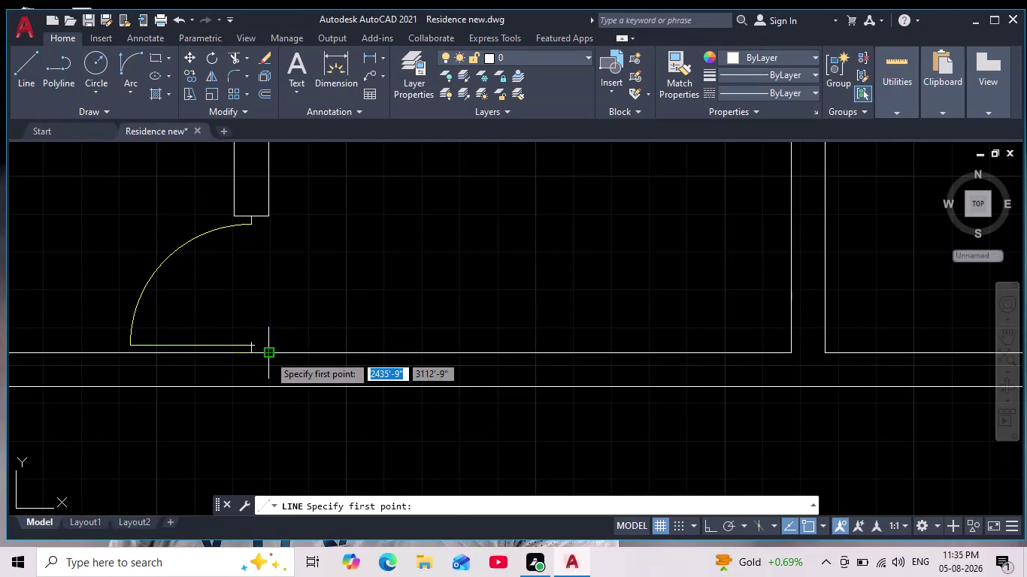
Draw a short line from the door jamb endpoint to the outer wall line.
click(269, 355)
click(270, 390)
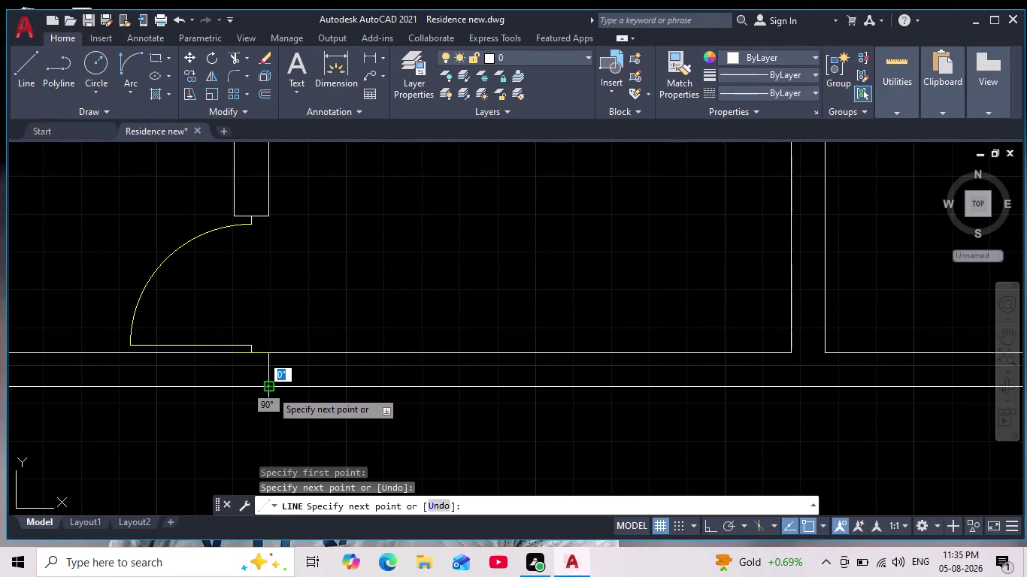
key(Escape)
scroll(down, 3)
scroll(up, 3)
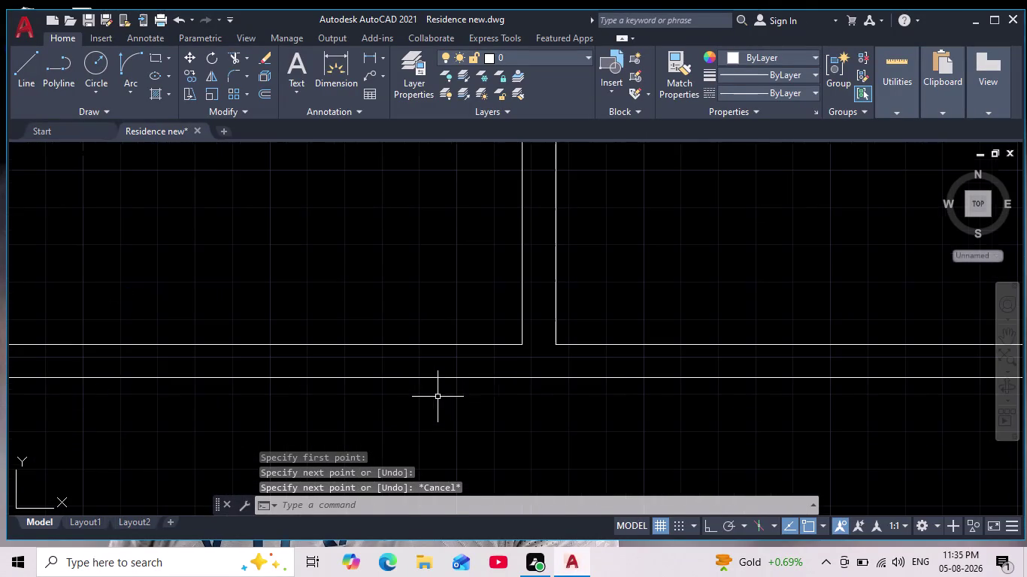
Start a 2' line, cancel it, and pan down to the lower rooms.
click(41, 66)
click(29, 70)
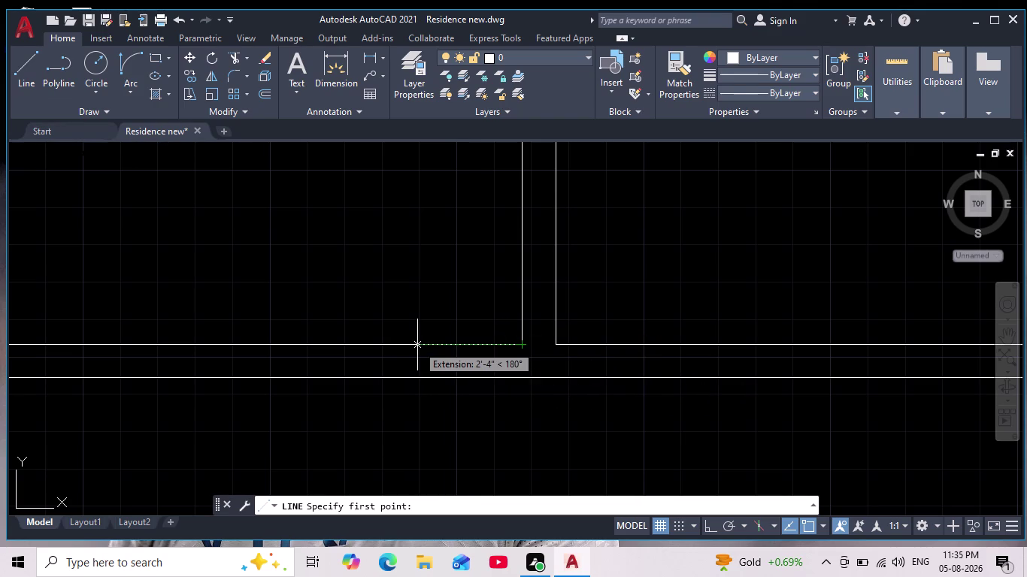
text(2')
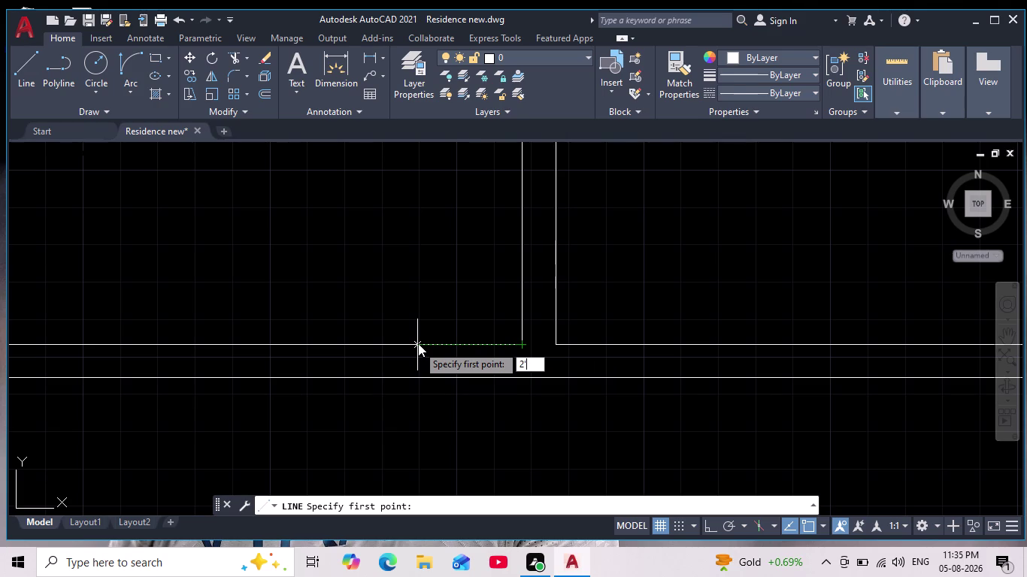
key(Escape)
scroll(down, 3)
middle_drag(478, 427, 436, 371)
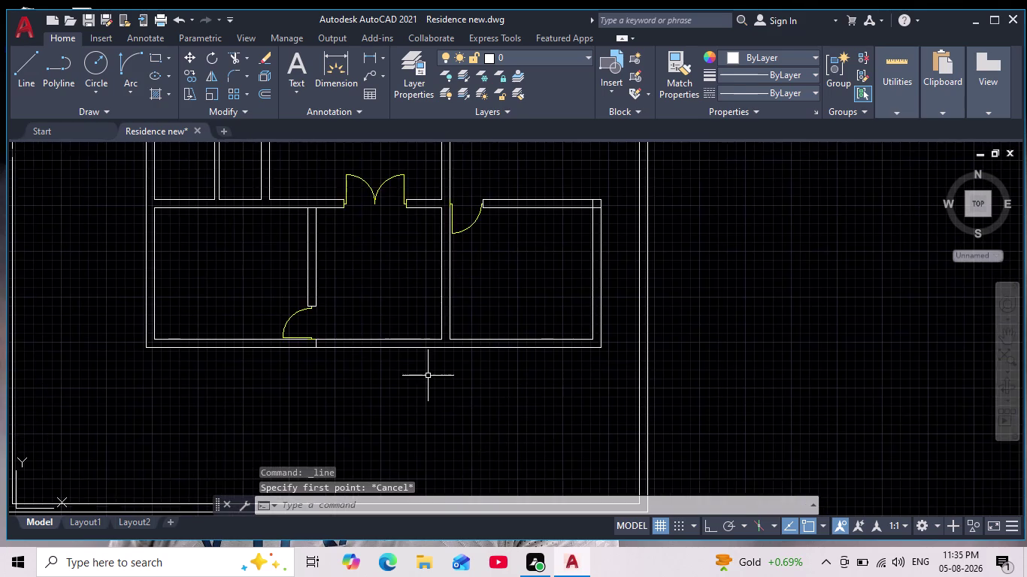
scroll(up, 3)
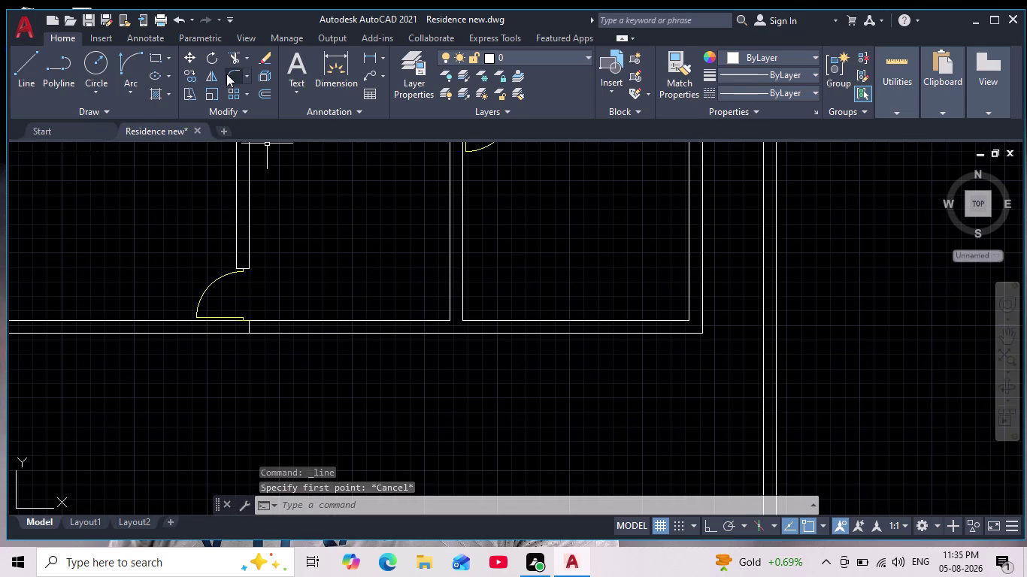
Begin a fillet on the bottom outer wall line, then cancel it.
click(226, 73)
click(472, 333)
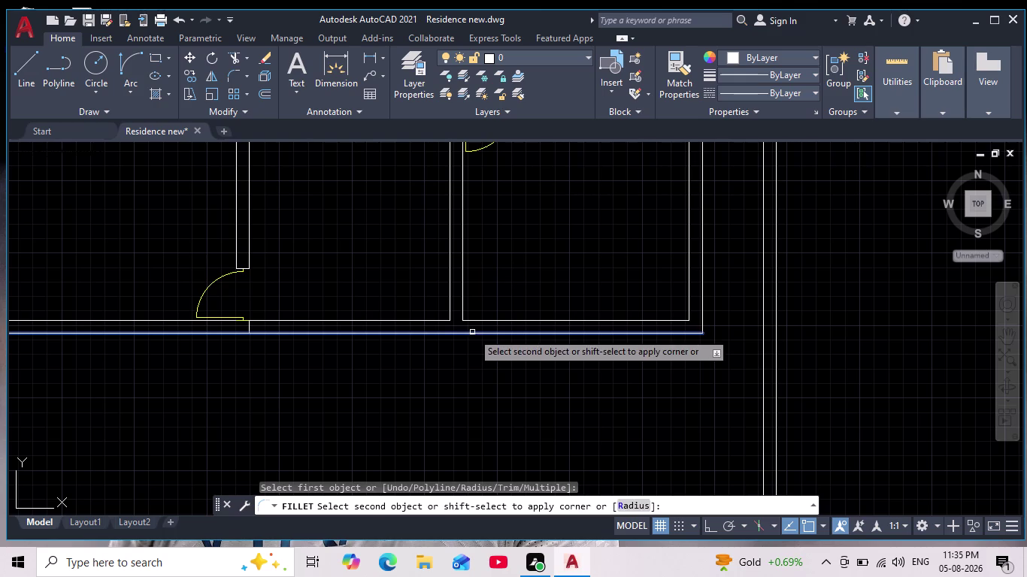
scroll(down, 3)
scroll(up, 3)
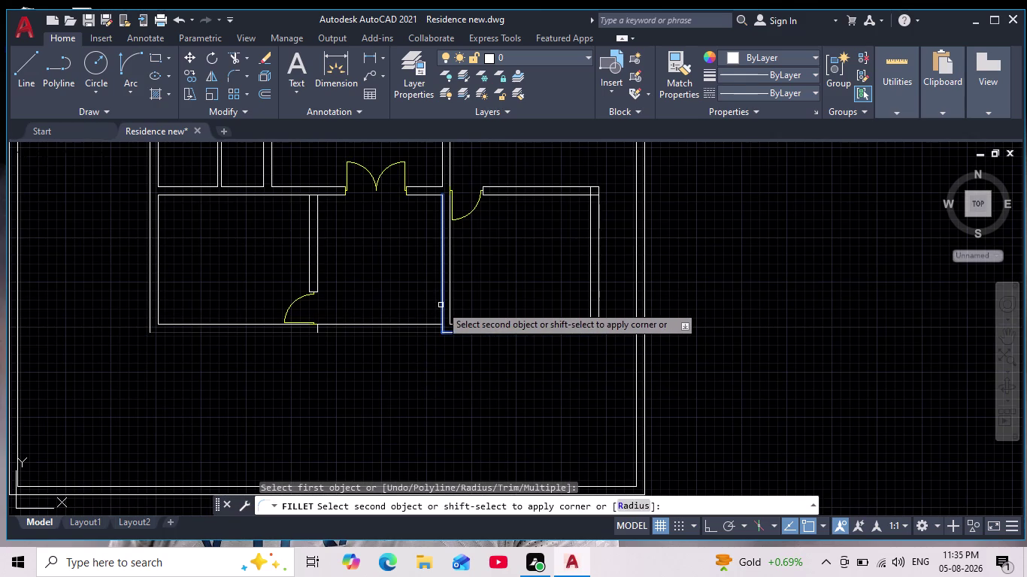
key(Escape)
key(Escape)
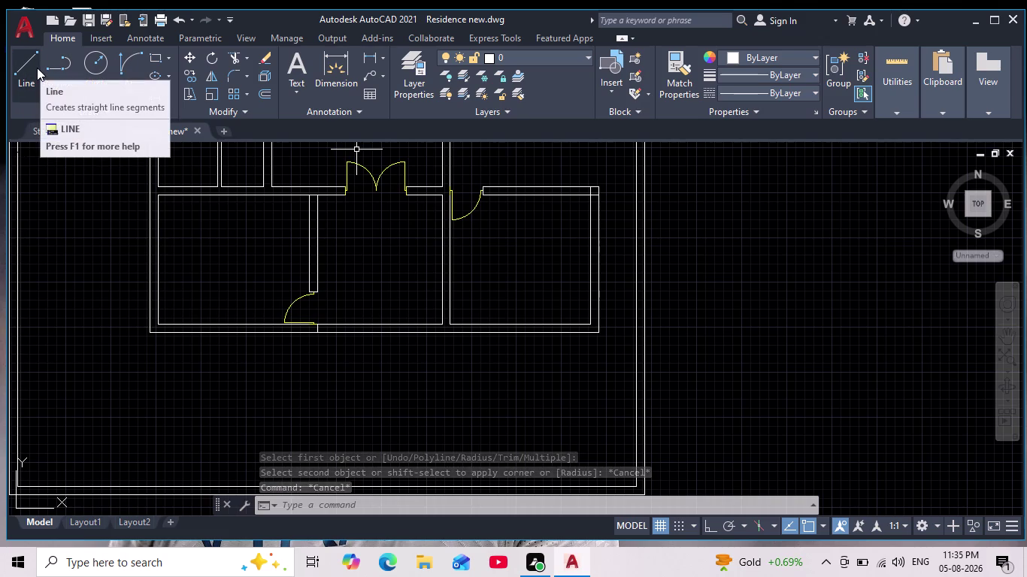
Extend the inner wall line to the outer wall with EX.
text(ex)
key(Return)
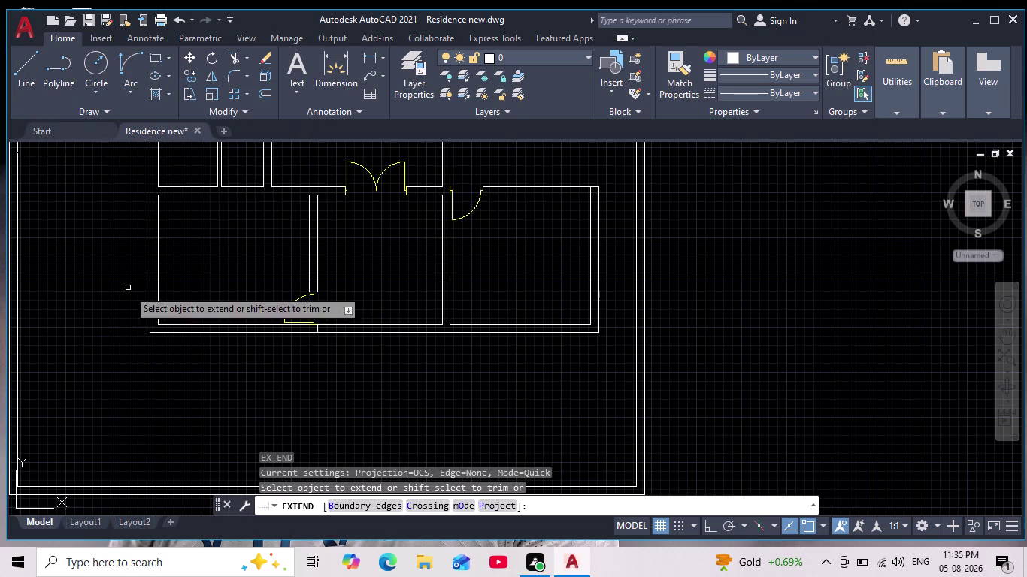
click(440, 304)
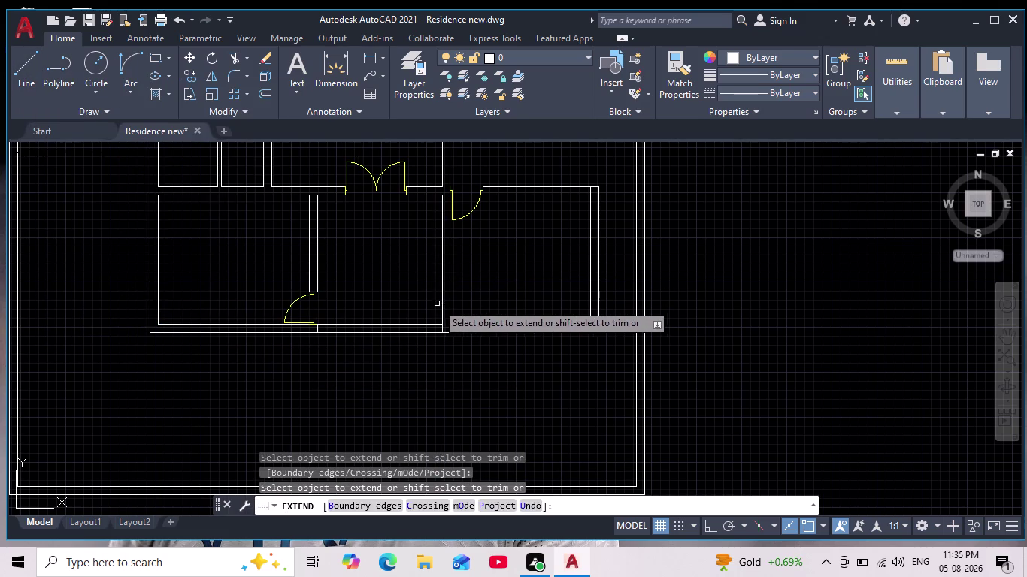
key(Escape)
scroll(up, 3)
key(Escape)
key(Escape)
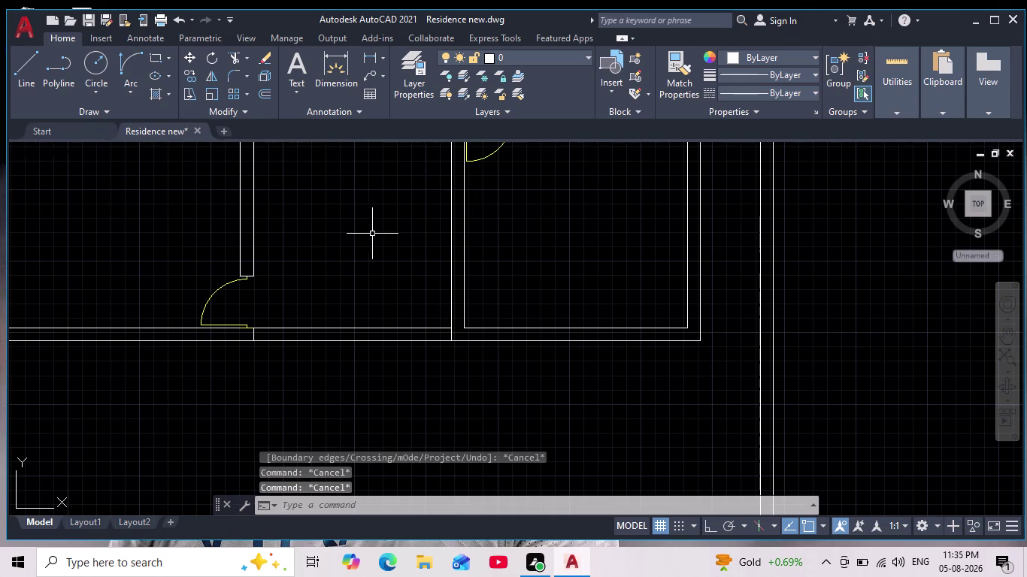
Trim away the bottom wall segment between the two lower rooms using a fence.
click(239, 58)
drag(360, 297, 384, 391)
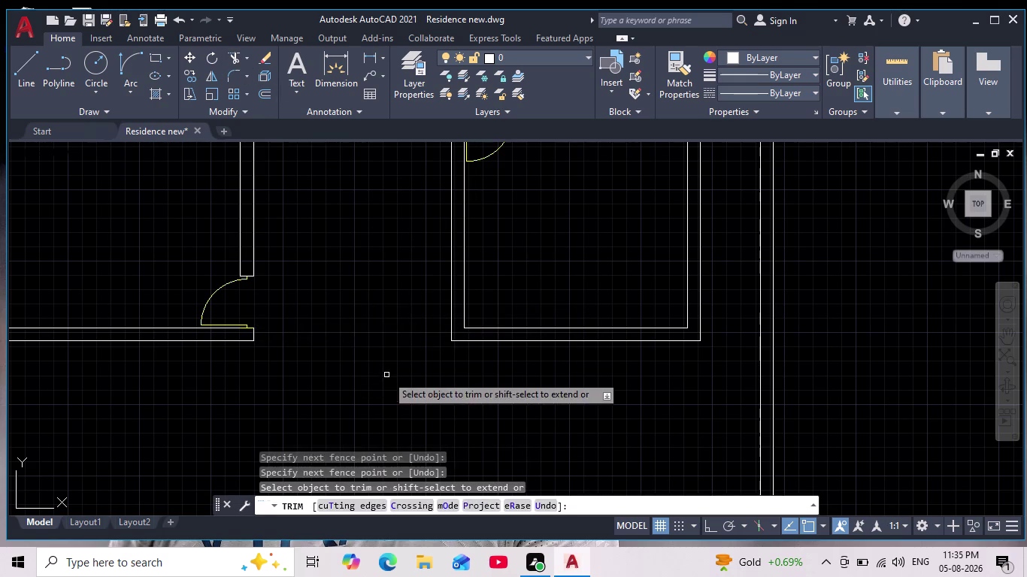
scroll(down, 3)
middle_drag(390, 371, 364, 271)
scroll(down, 3)
scroll(up, 3)
key(Escape)
middle_drag(359, 292, 377, 354)
key(Escape)
key(Escape)
key(Escape)
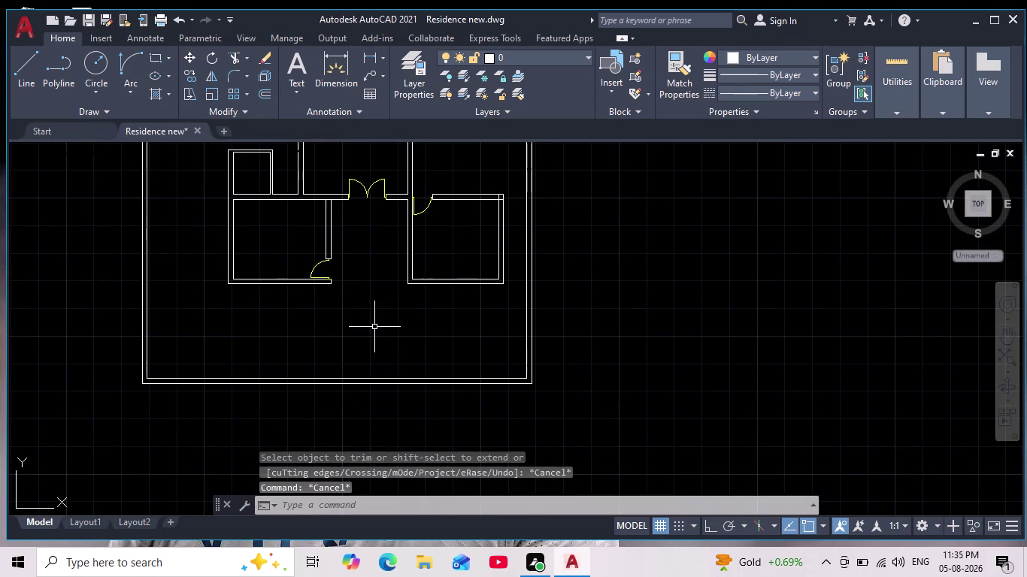
Pan and zoom to centre the plan on the central hall's double door.
middle_drag(375, 335, 374, 377)
scroll(down, 3)
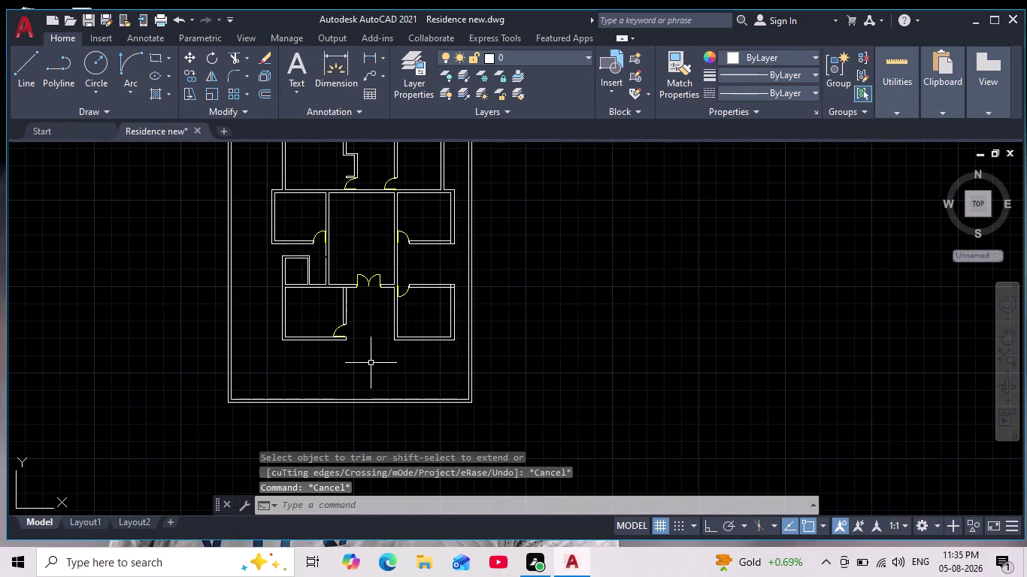
scroll(up, 3)
middle_drag(363, 364, 363, 380)
scroll(down, 3)
middle_drag(379, 375, 393, 416)
scroll(up, 3)
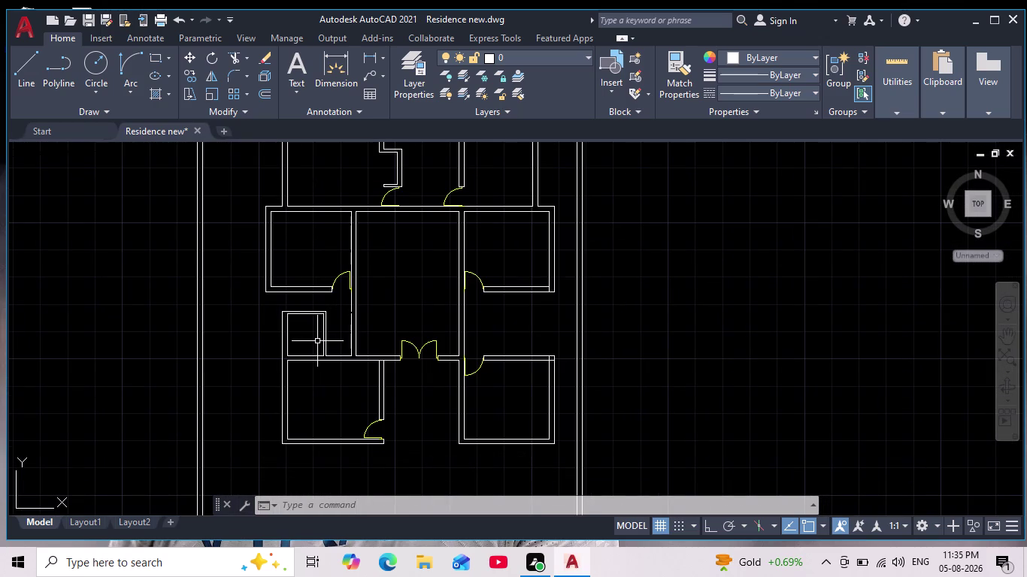
scroll(up, 3)
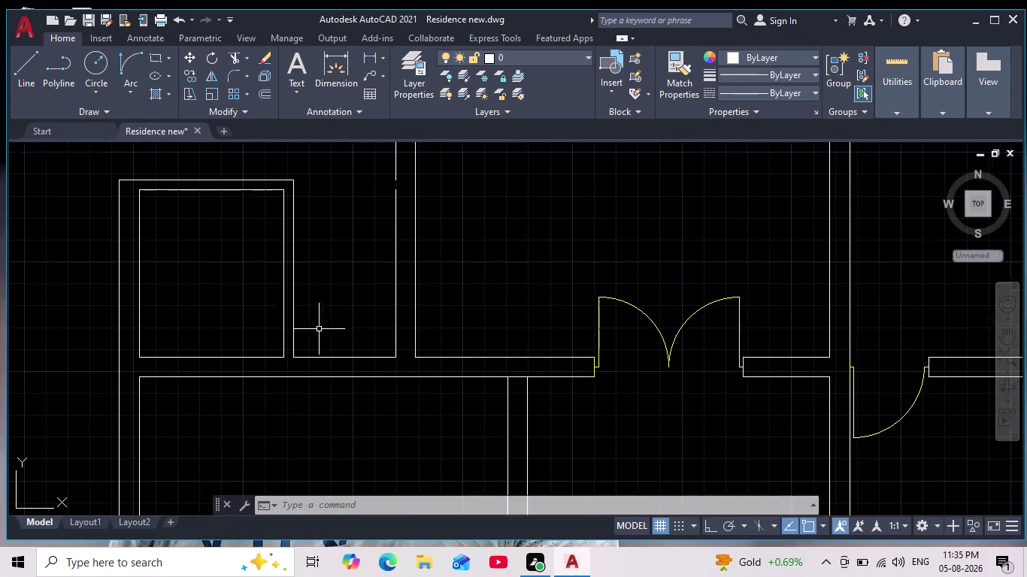
middle_drag(277, 283, 298, 376)
Make the doors layer current and draw a line from the wall corner to the outer wall.
click(554, 56)
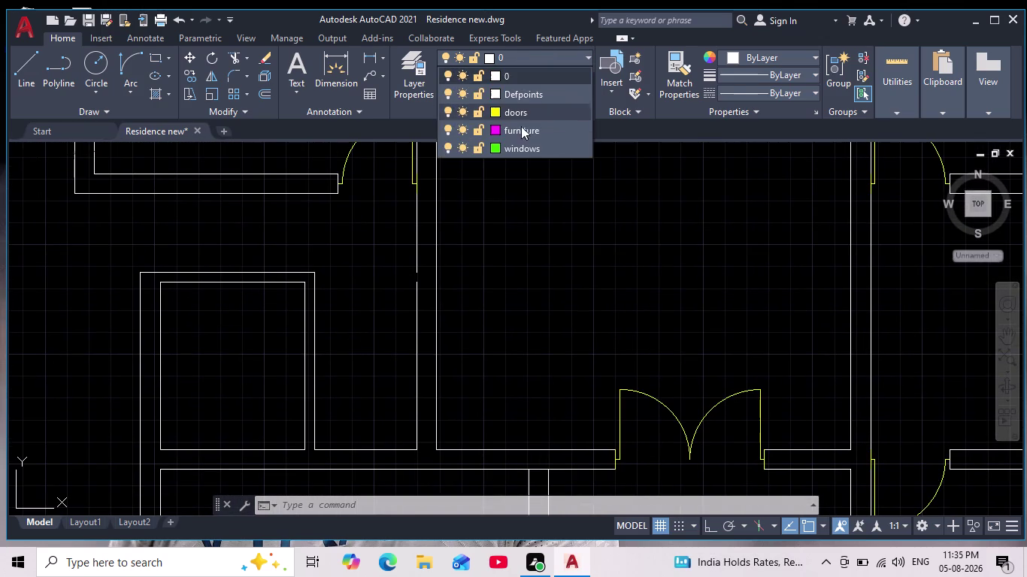
click(515, 110)
scroll(up, 3)
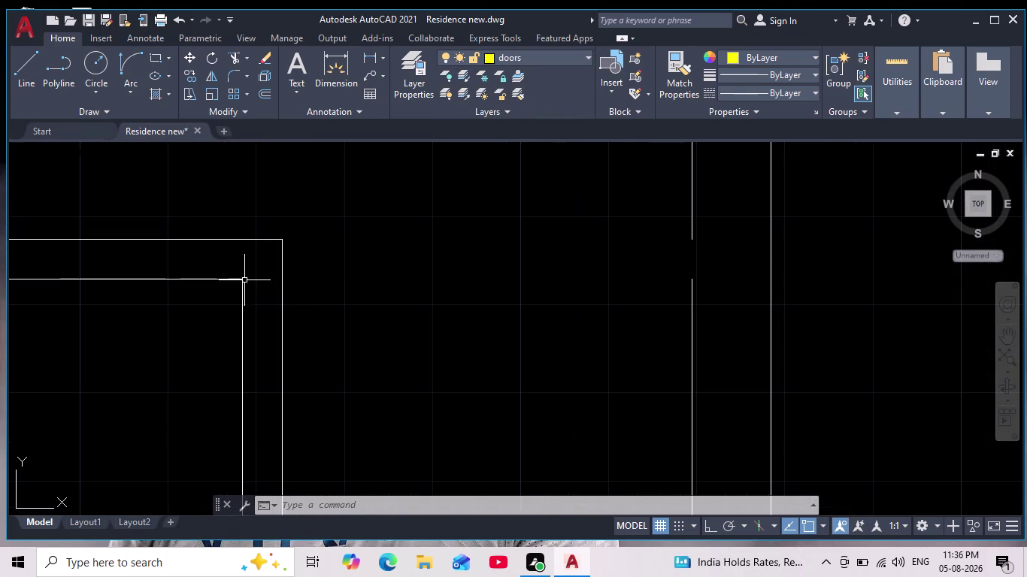
click(29, 71)
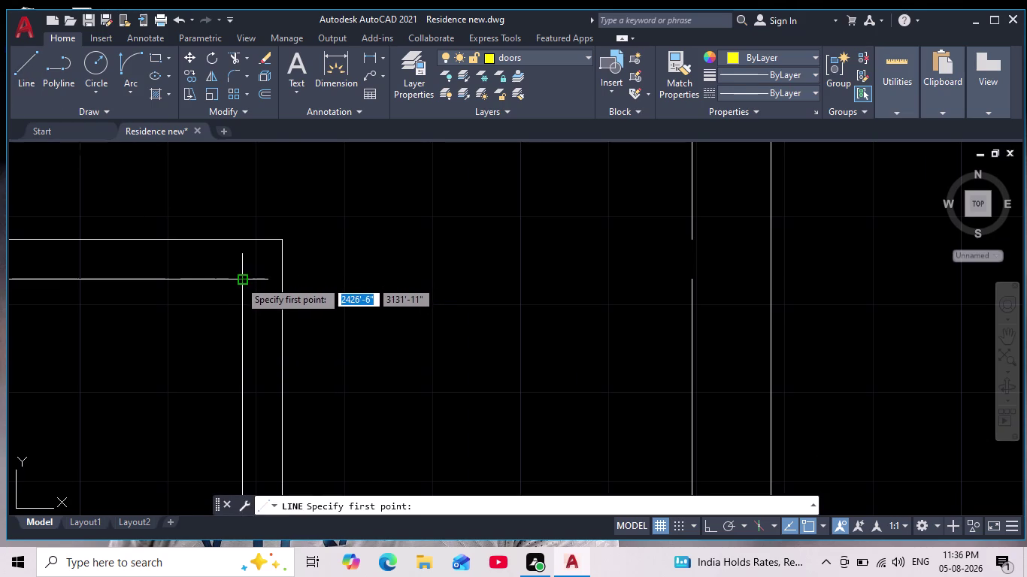
click(239, 282)
click(282, 281)
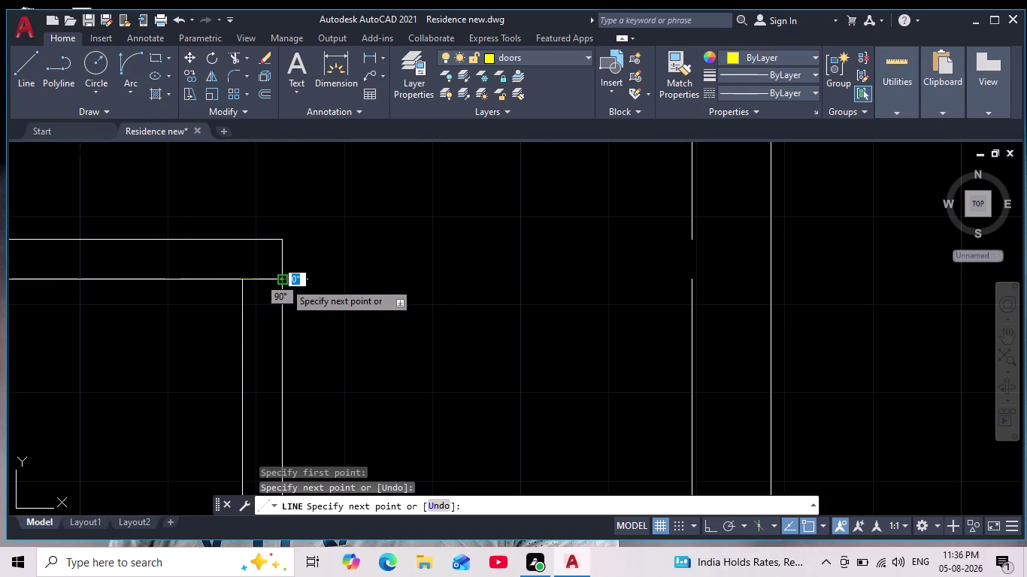
key(Escape)
With ortho on, start the door leaf line at the opening with a 2-unit segment.
click(20, 75)
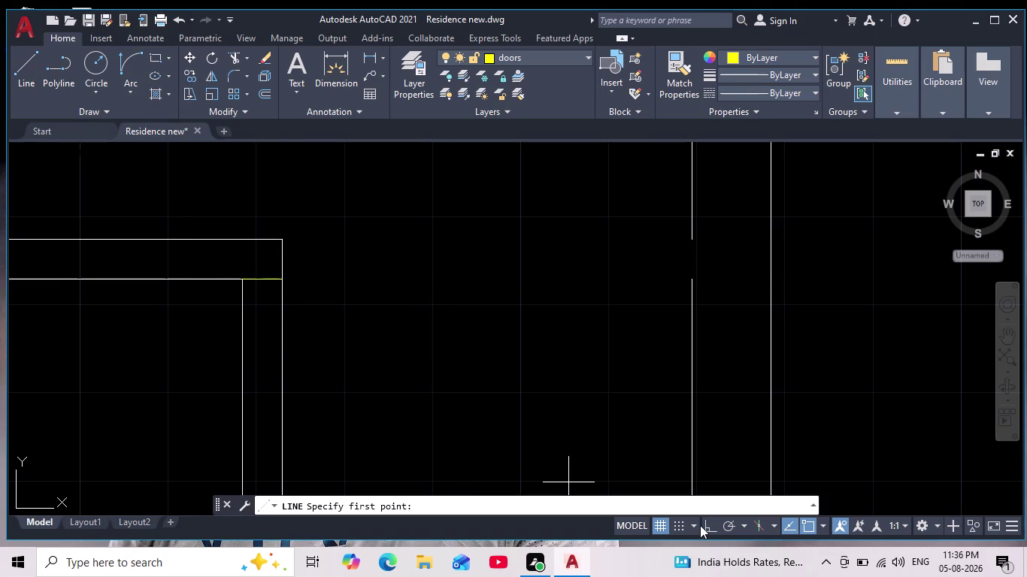
click(705, 525)
scroll(down, 3)
middle_drag(334, 337, 375, 272)
scroll(down, 3)
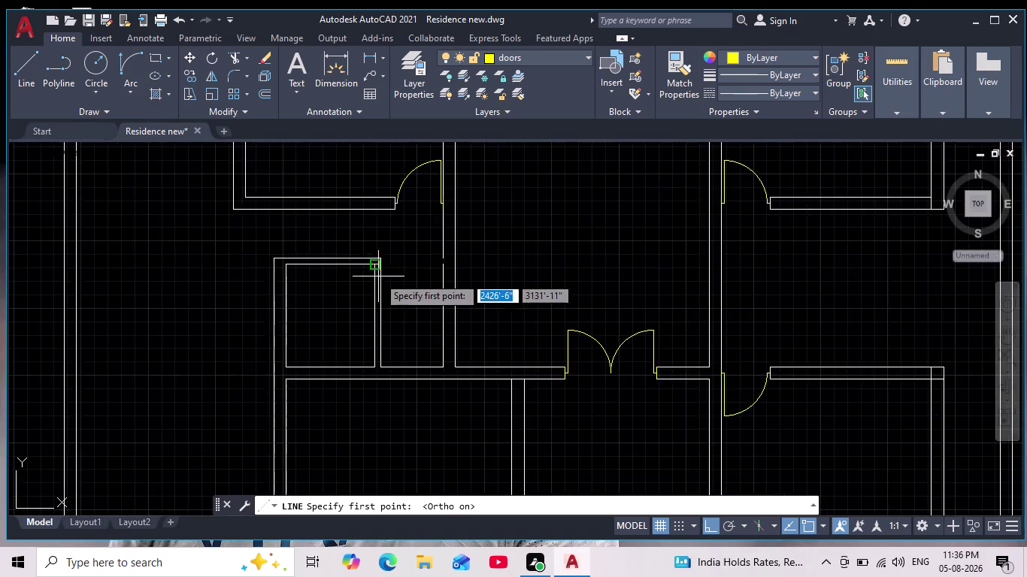
scroll(up, 3)
scroll(up, 3)
drag(369, 179, 369, 187)
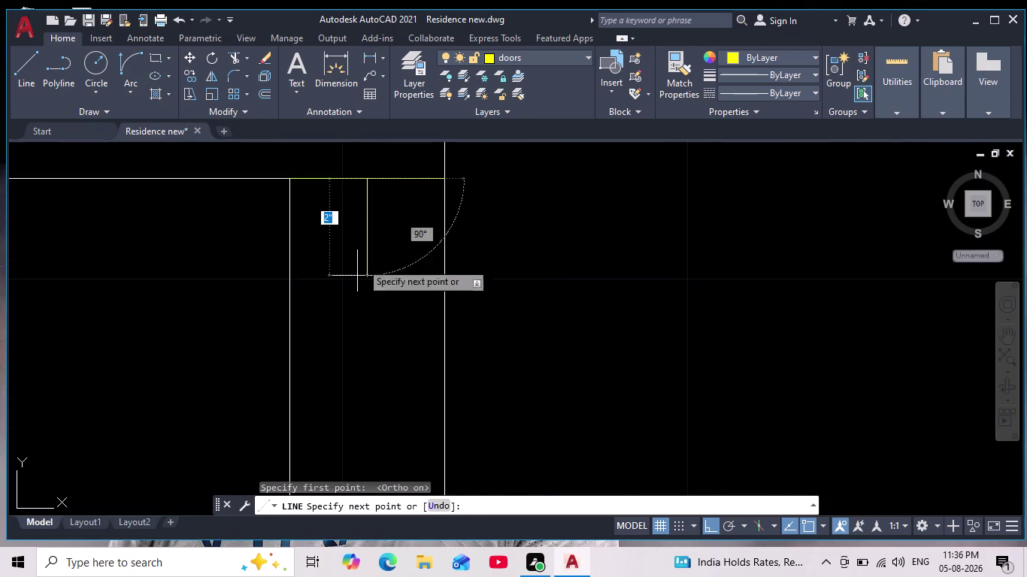
key(2)
key(Return)
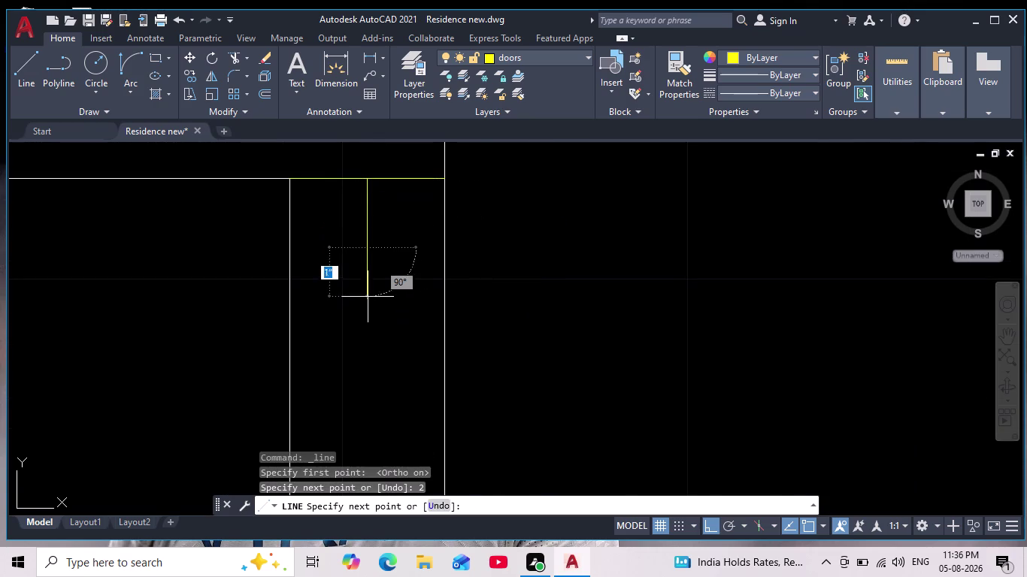
scroll(down, 3)
middle_drag(338, 329, 355, 262)
scroll(down, 3)
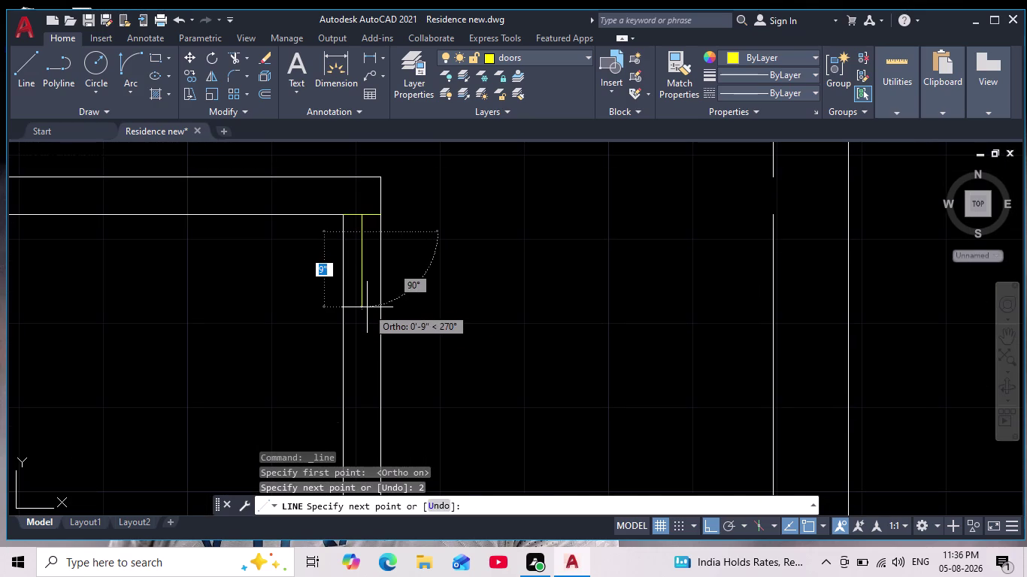
Continue the door line with 1'8" and 2-unit segments, then finish it.
key(1)
text(')
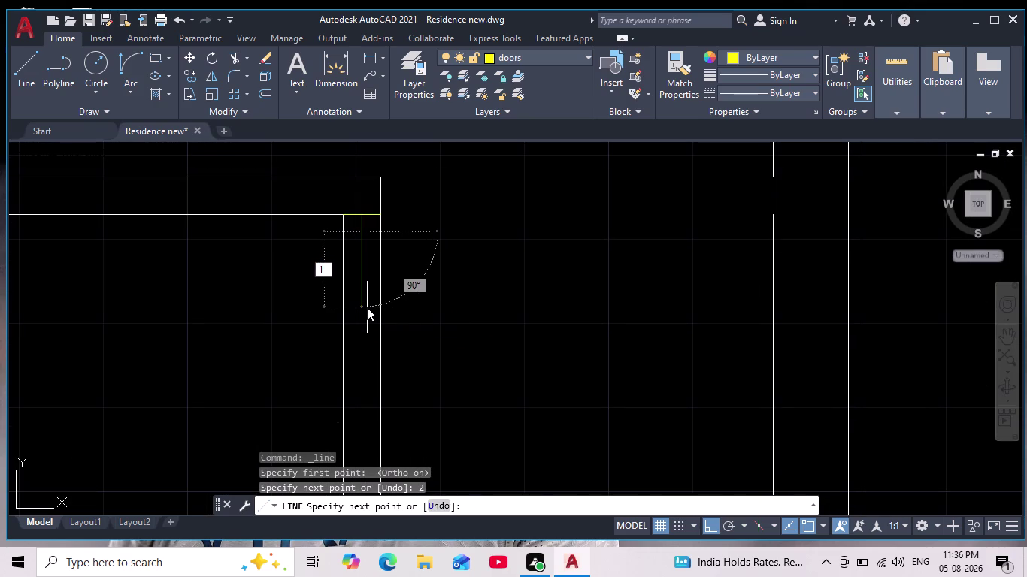
text(8")
key(Return)
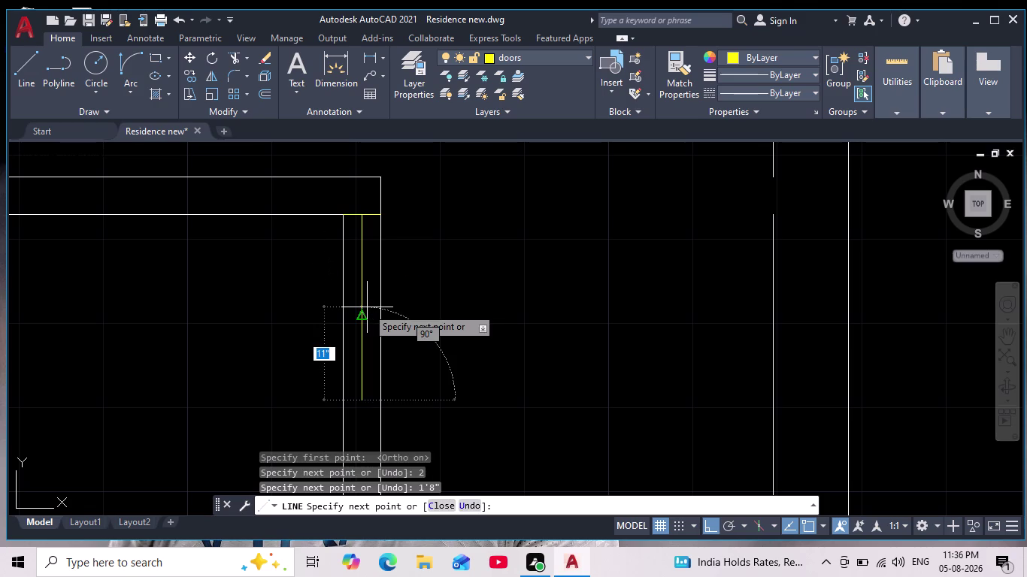
middle_drag(392, 301, 400, 261)
scroll(down, 3)
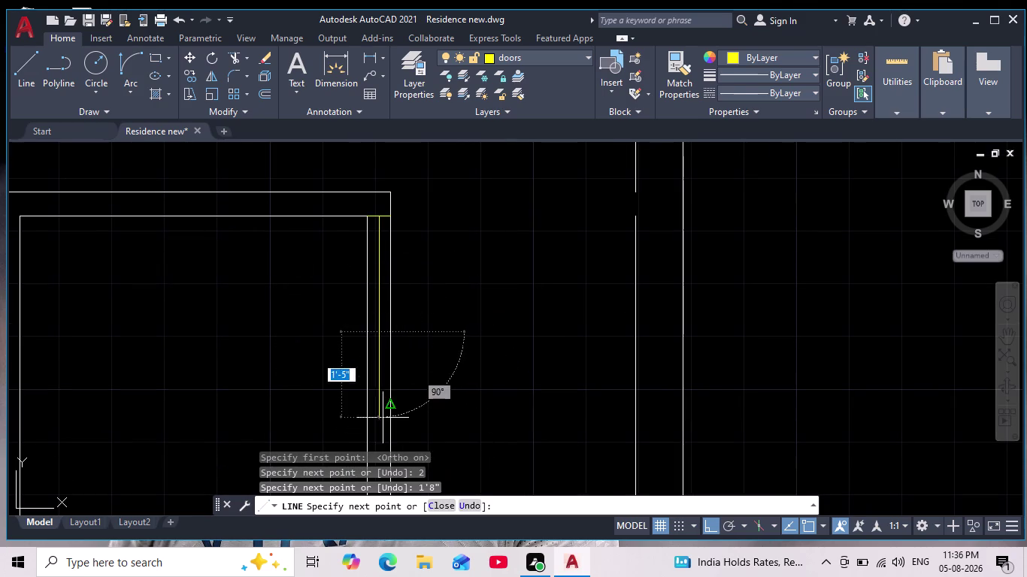
scroll(down, 3)
middle_drag(397, 326, 389, 283)
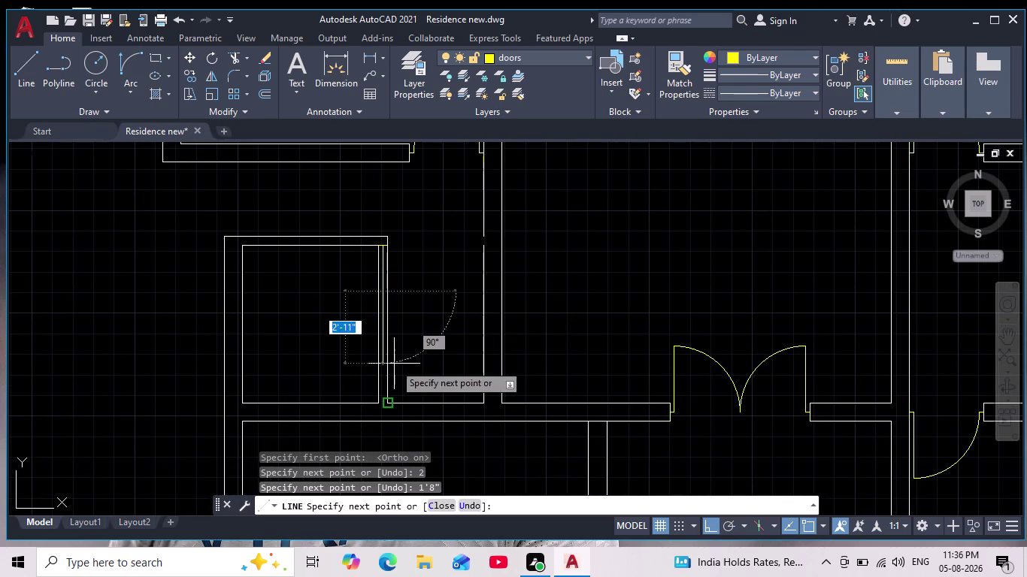
key(2)
key(Return)
key(Escape)
scroll(up, 3)
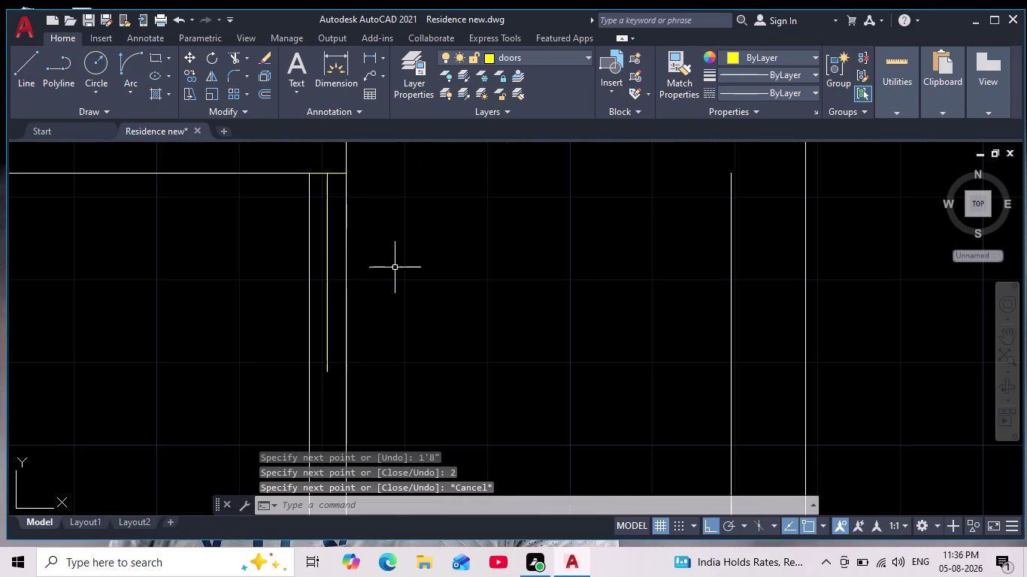
Rotate the yellow door leaf 270° about its top end so it lies horizontal.
click(329, 259)
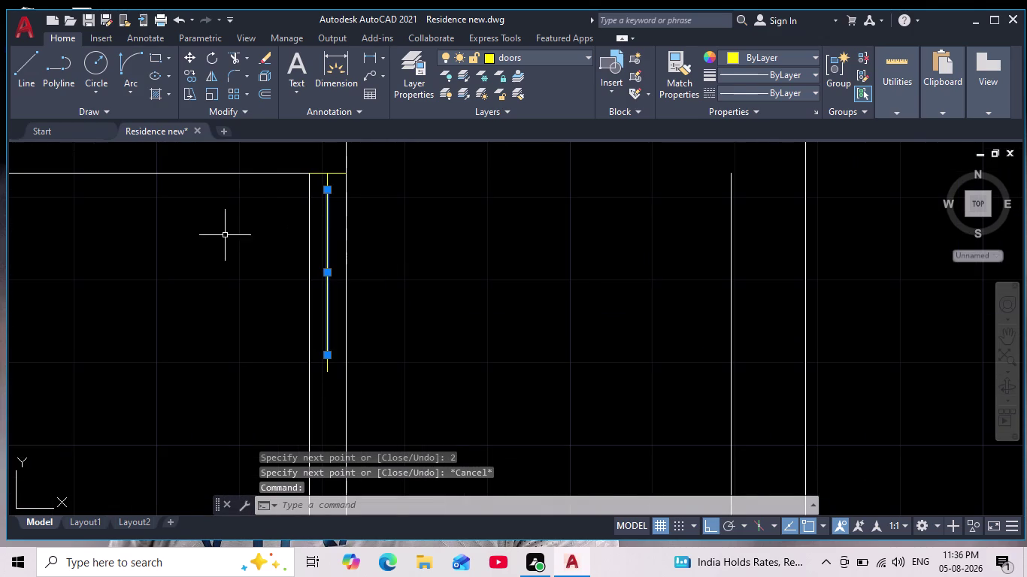
click(211, 59)
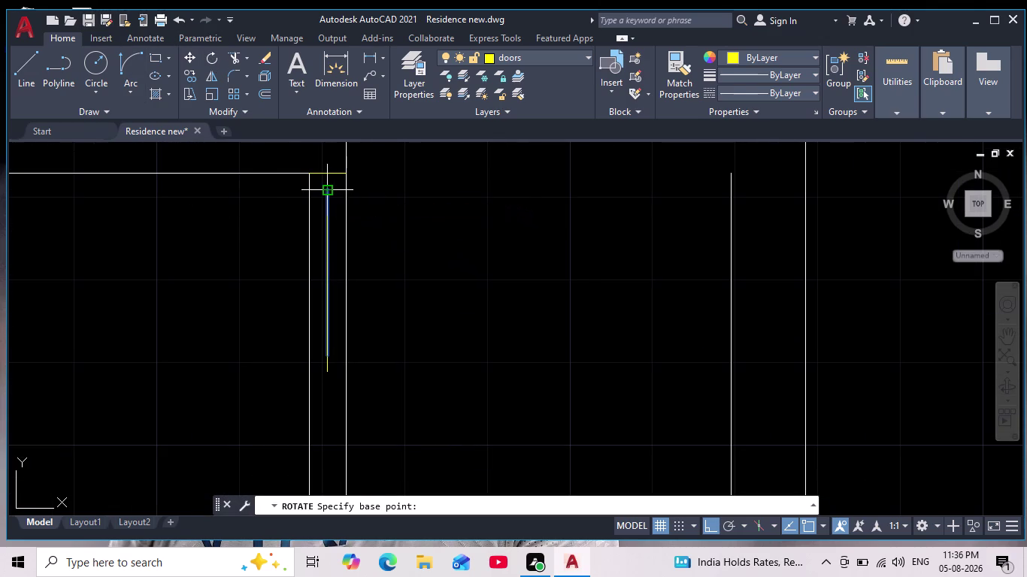
click(326, 193)
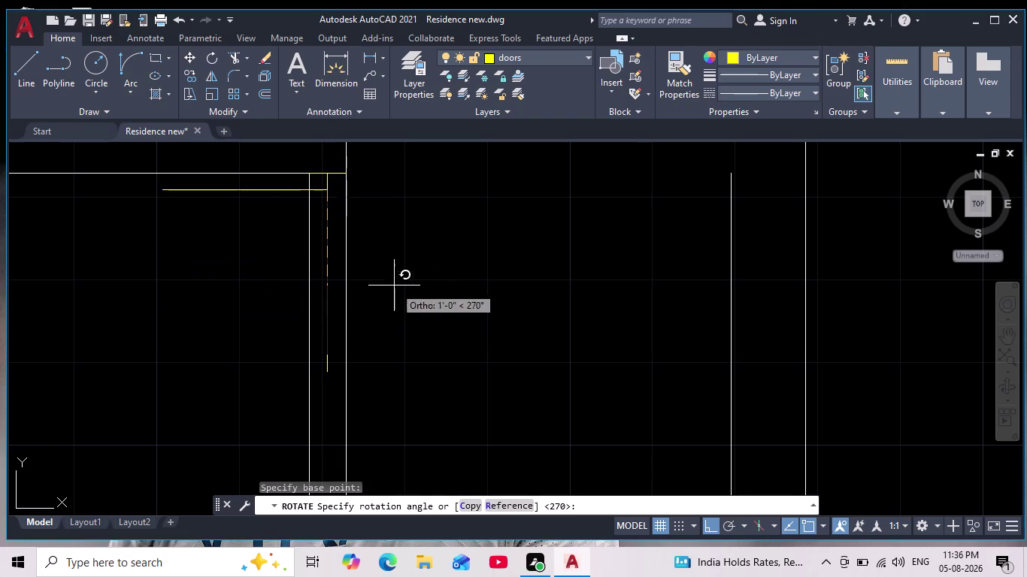
click(373, 333)
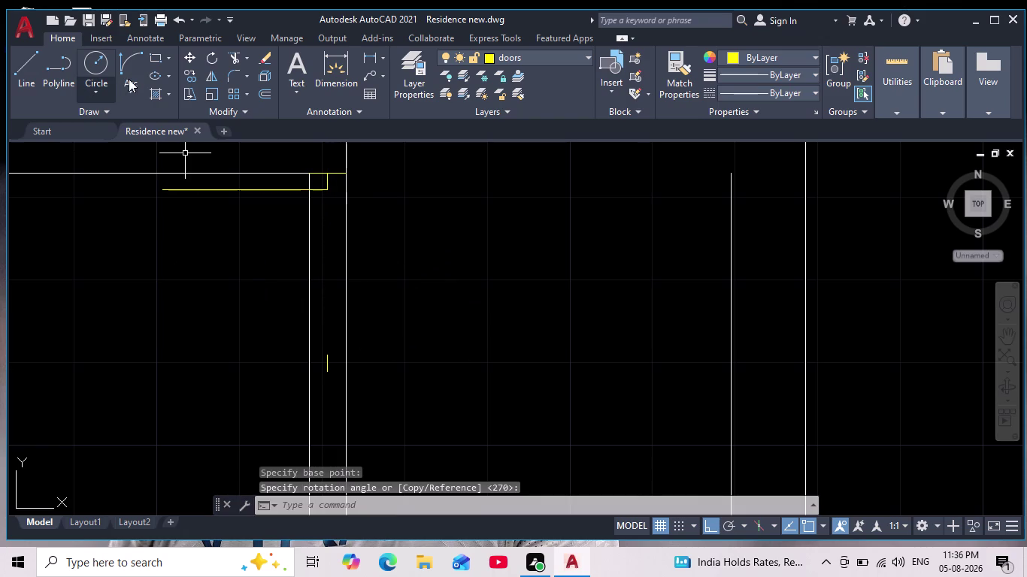
Draw the Start-End-Direction door swing arc from the leaf's free end to the lower jamb.
click(136, 70)
click(168, 192)
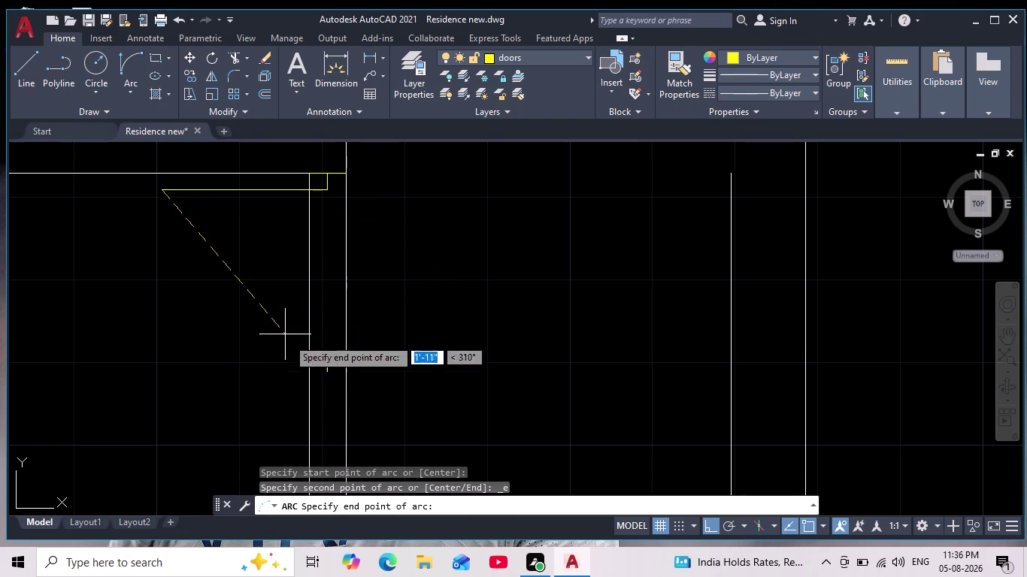
scroll(up, 3)
click(372, 360)
middle_drag(144, 366, 312, 241)
scroll(down, 3)
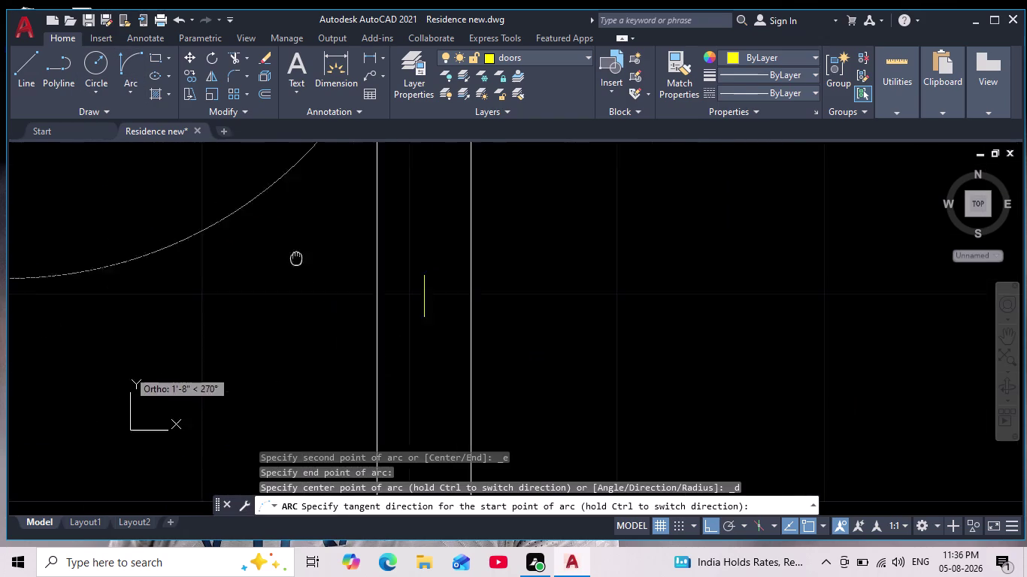
scroll(down, 3)
middle_drag(312, 241, 321, 226)
click(295, 297)
scroll(down, 3)
middle_drag(298, 319, 310, 295)
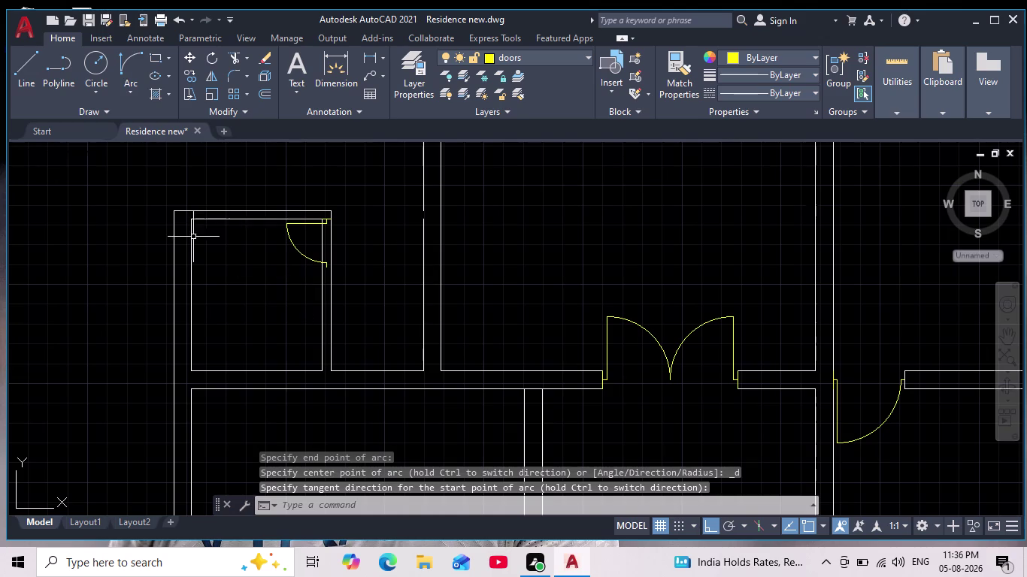
Set layer 0 as the current layer.
click(573, 48)
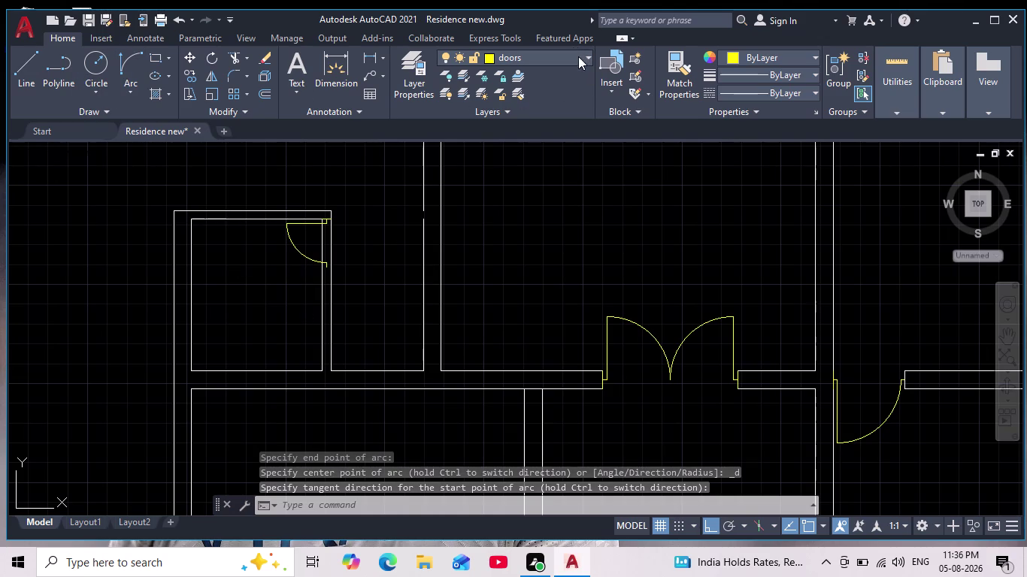
click(579, 56)
click(536, 77)
Draw a white jamb line from the arc's lower end to the inner wall.
scroll(up, 3)
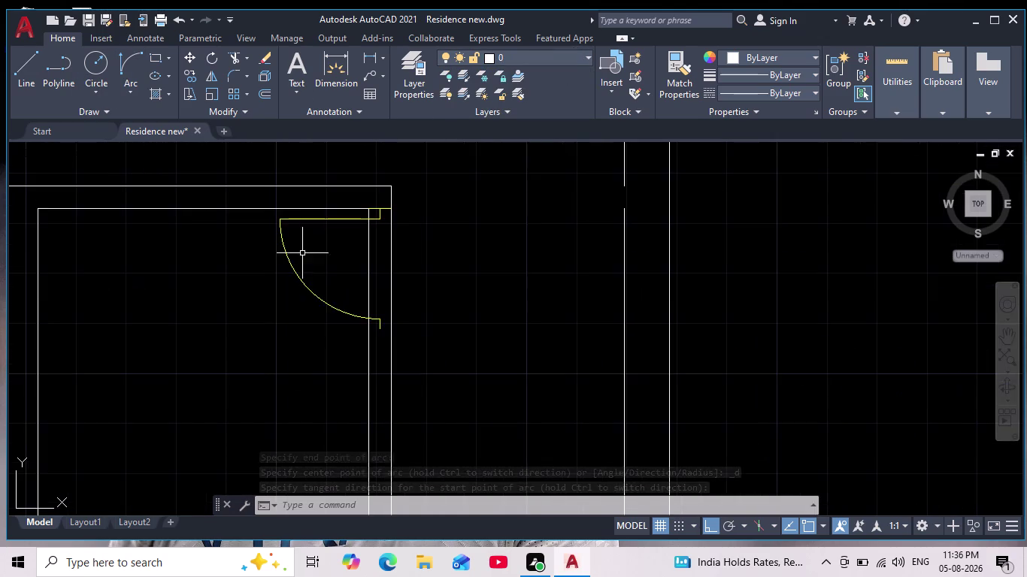
middle_drag(308, 311, 298, 224)
drag(24, 67, 39, 73)
scroll(up, 3)
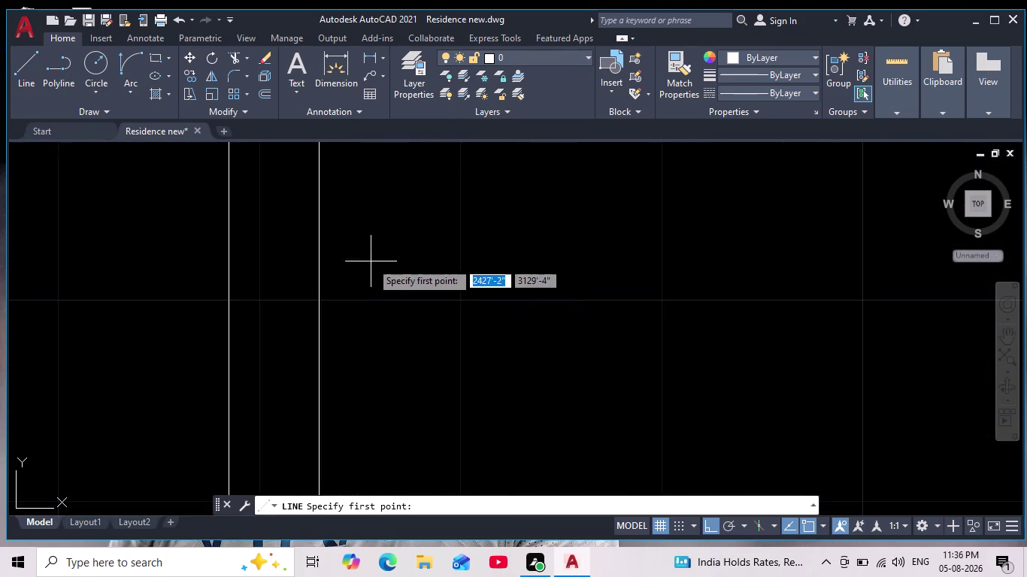
middle_drag(353, 253, 447, 386)
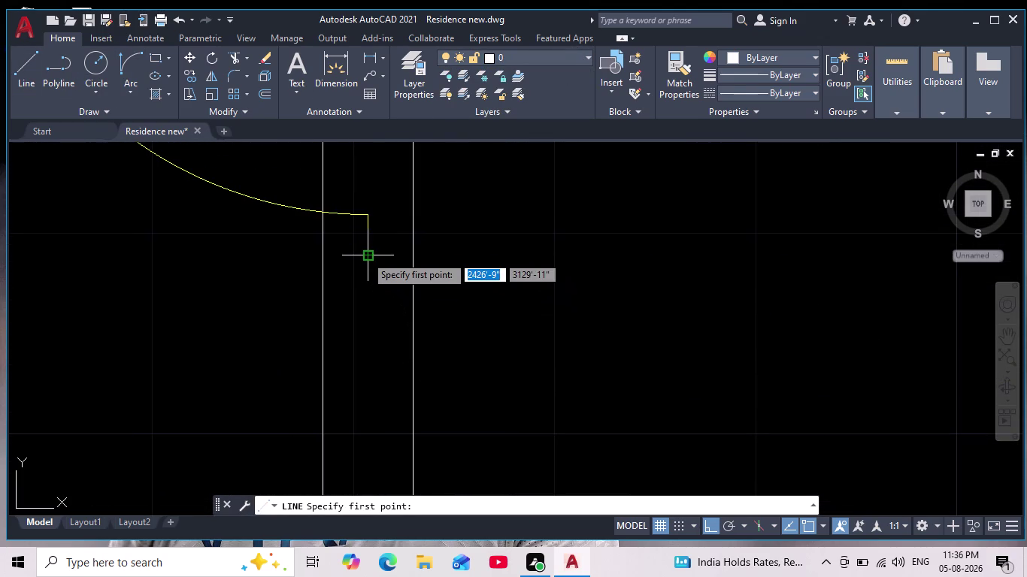
click(366, 256)
click(317, 254)
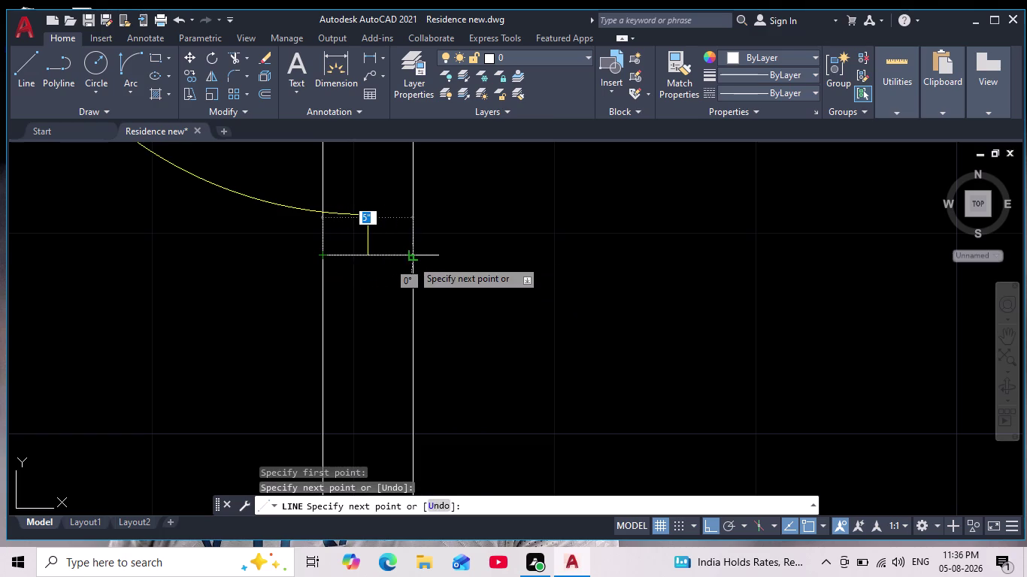
click(413, 259)
key(Escape)
scroll(down, 3)
key(Escape)
Trim the wall lines across the door opening with fence selections.
middle_drag(455, 288, 441, 314)
scroll(down, 3)
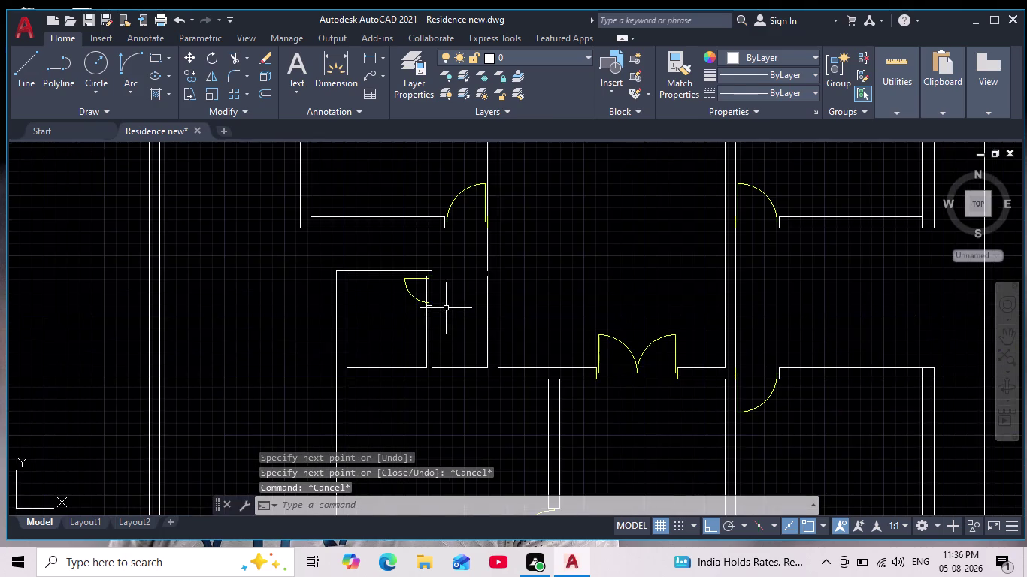
scroll(up, 3)
middle_click(451, 300)
click(237, 56)
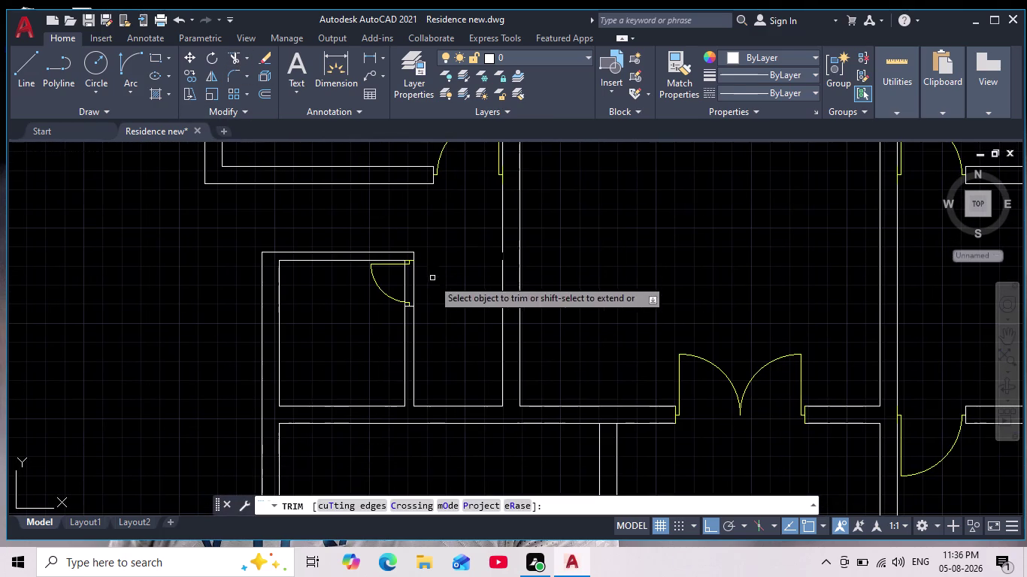
scroll(up, 3)
drag(347, 300, 439, 299)
scroll(down, 3)
scroll(up, 3)
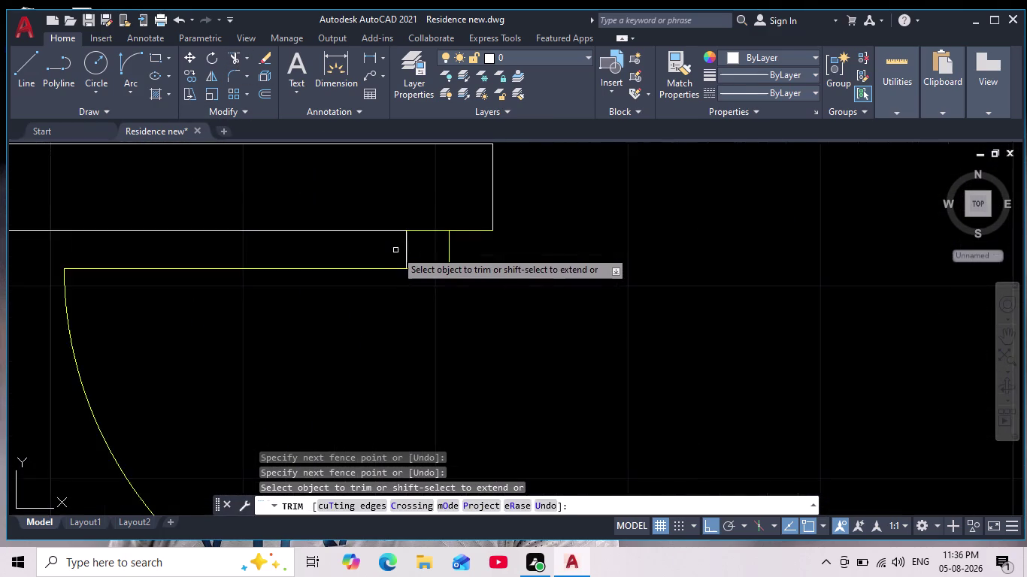
scroll(up, 3)
drag(429, 249, 338, 258)
Trim the remaining wall piece beside the jamb and zoom out to the whole plan.
scroll(down, 3)
middle_drag(448, 399, 452, 293)
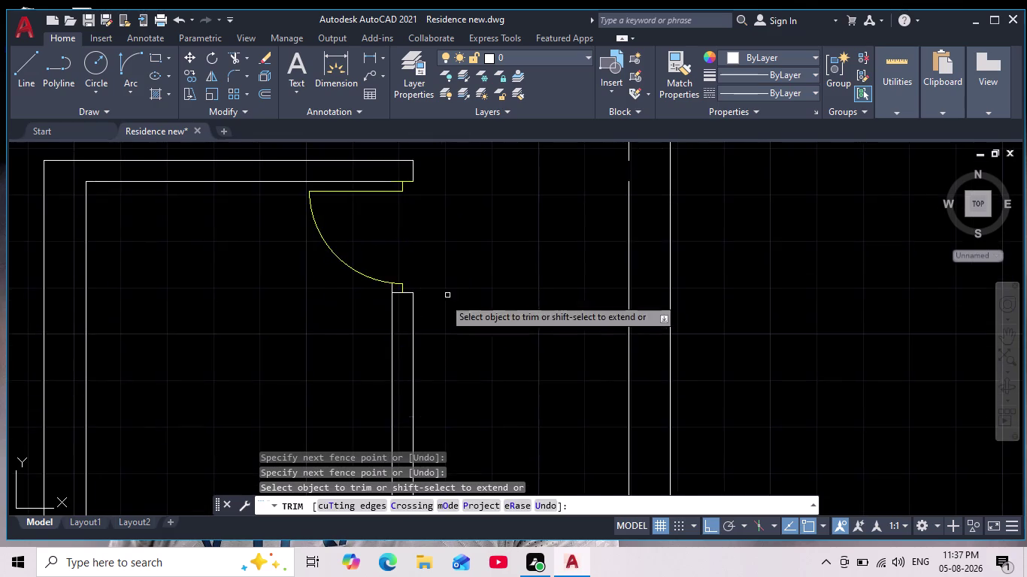
scroll(up, 3)
drag(587, 321, 502, 330)
scroll(down, 3)
key(Escape)
scroll(down, 3)
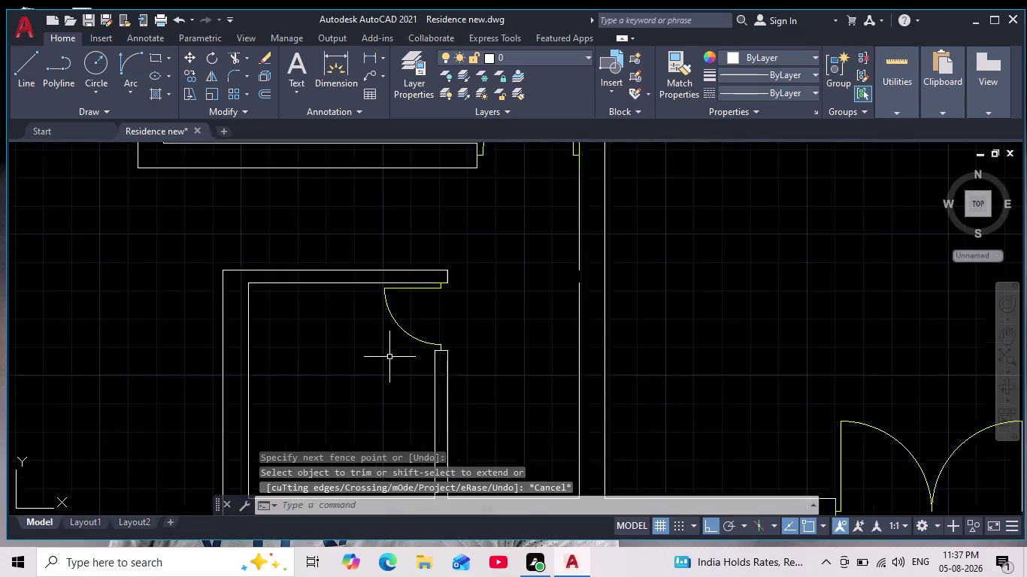
scroll(down, 3)
key(Escape)
middle_drag(384, 355, 344, 230)
scroll(down, 3)
scroll(down, 3)
middle_drag(341, 270, 350, 319)
scroll(up, 3)
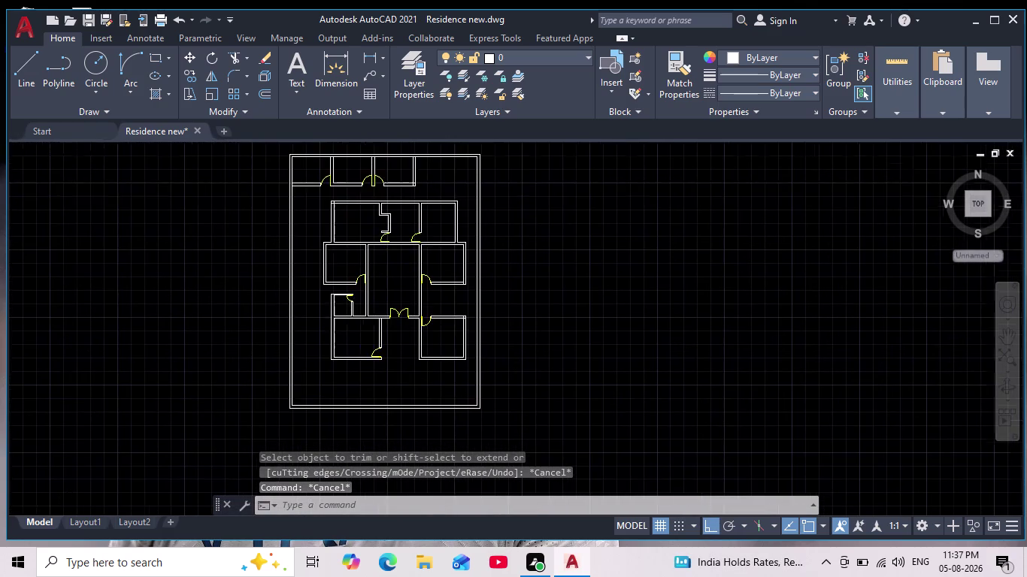
Pan and zoom the residence plan to frame the upper rooms' yellow door openings.
scroll(up, 3)
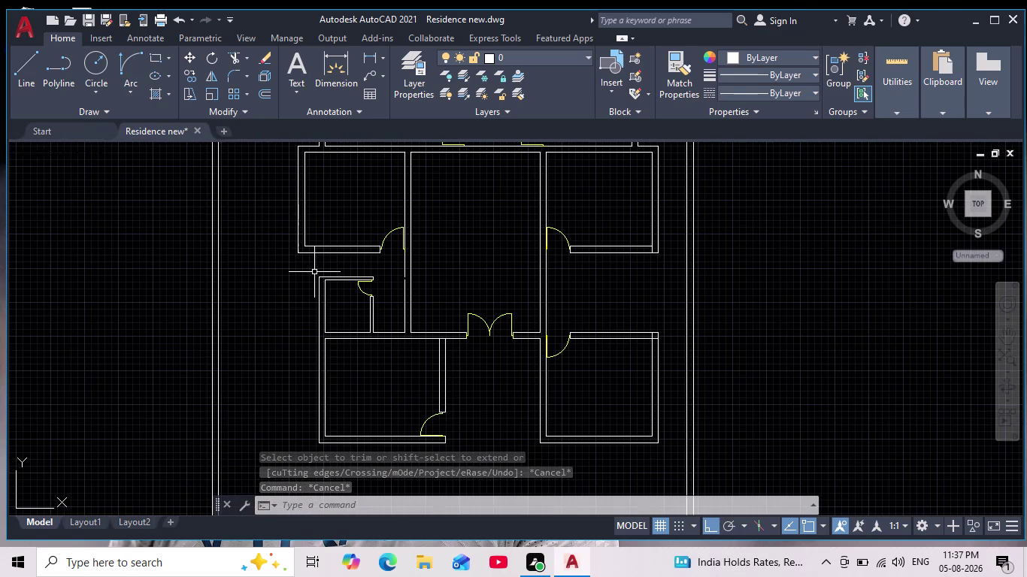
scroll(up, 3)
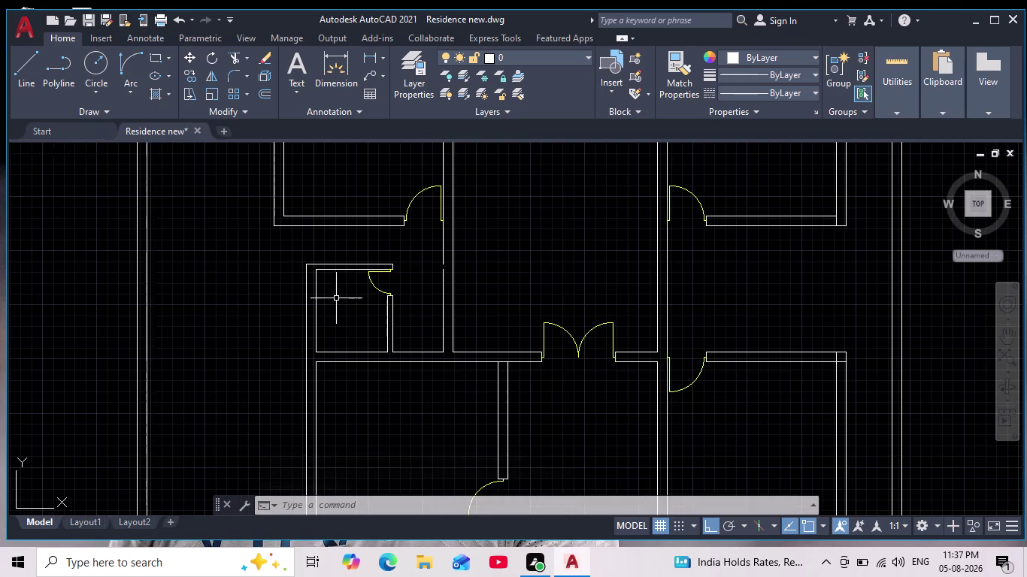
middle_drag(337, 298, 338, 335)
scroll(down, 3)
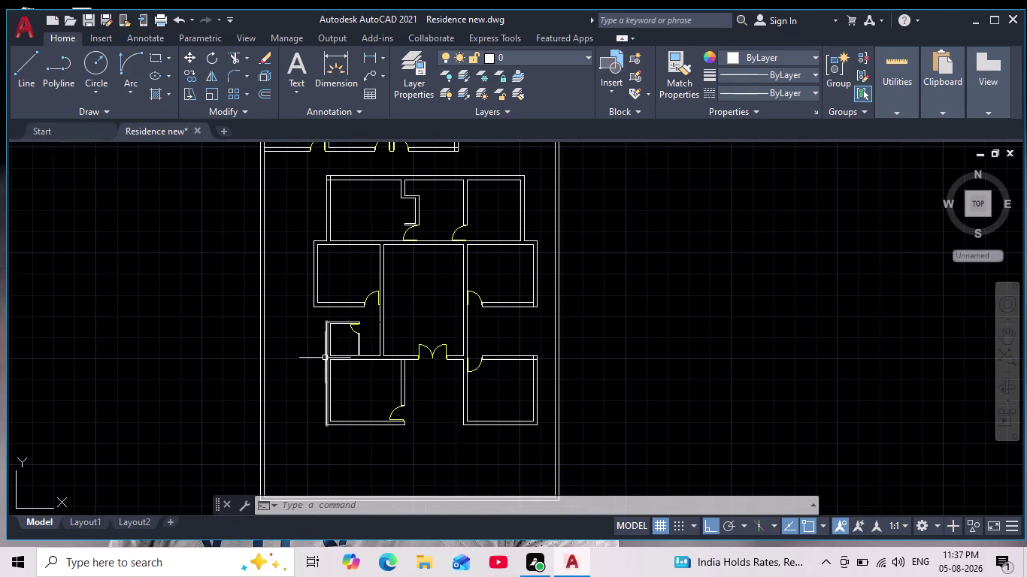
middle_drag(316, 350, 327, 371)
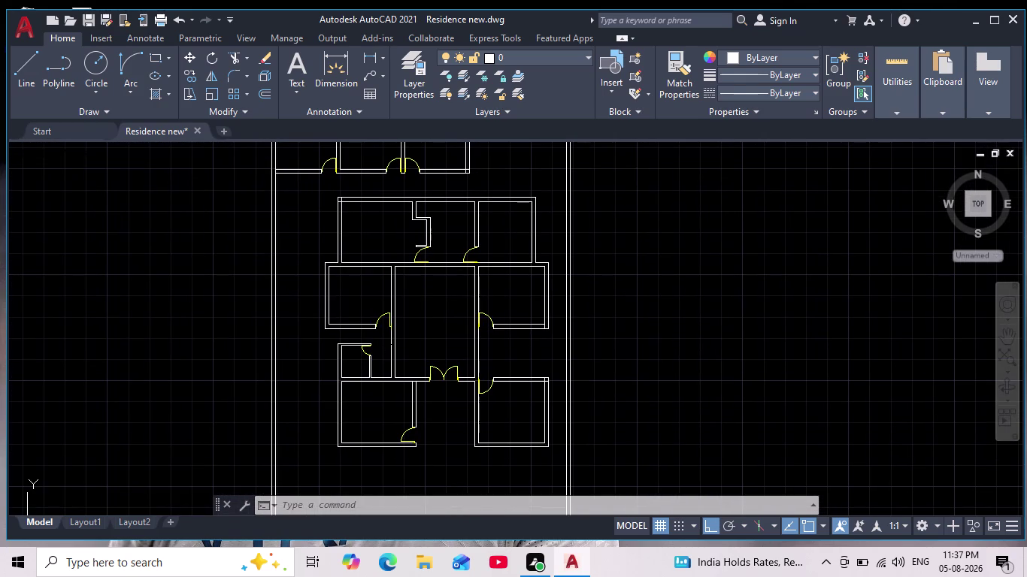
middle_drag(327, 372, 305, 315)
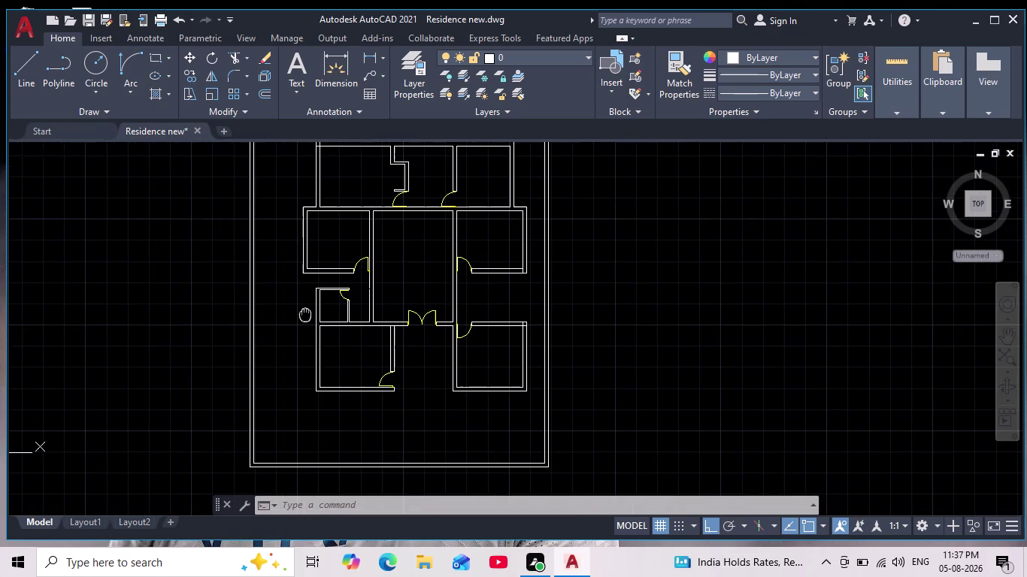
middle_drag(305, 314, 316, 342)
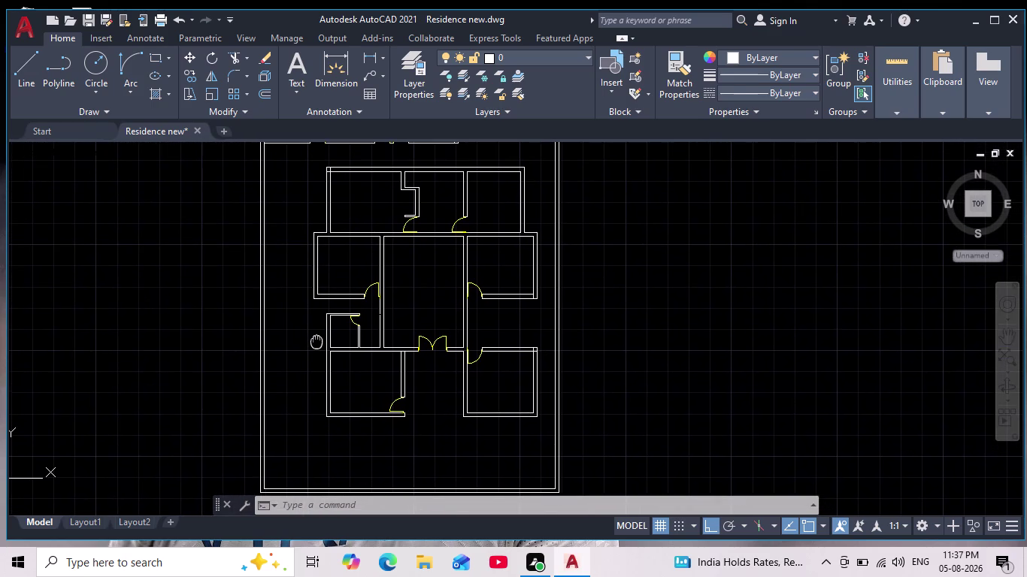
middle_drag(316, 342, 317, 349)
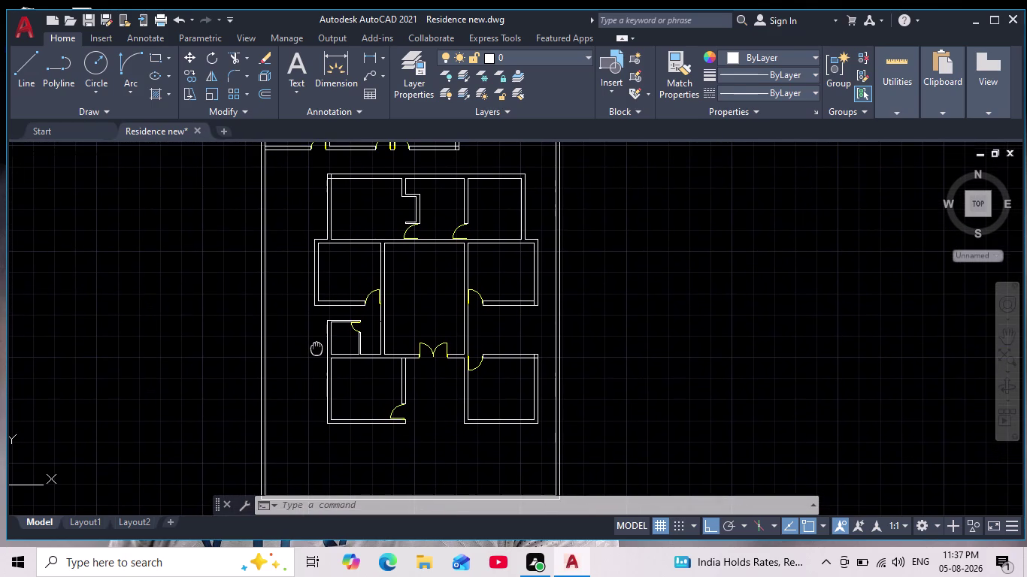
middle_drag(317, 349, 312, 375)
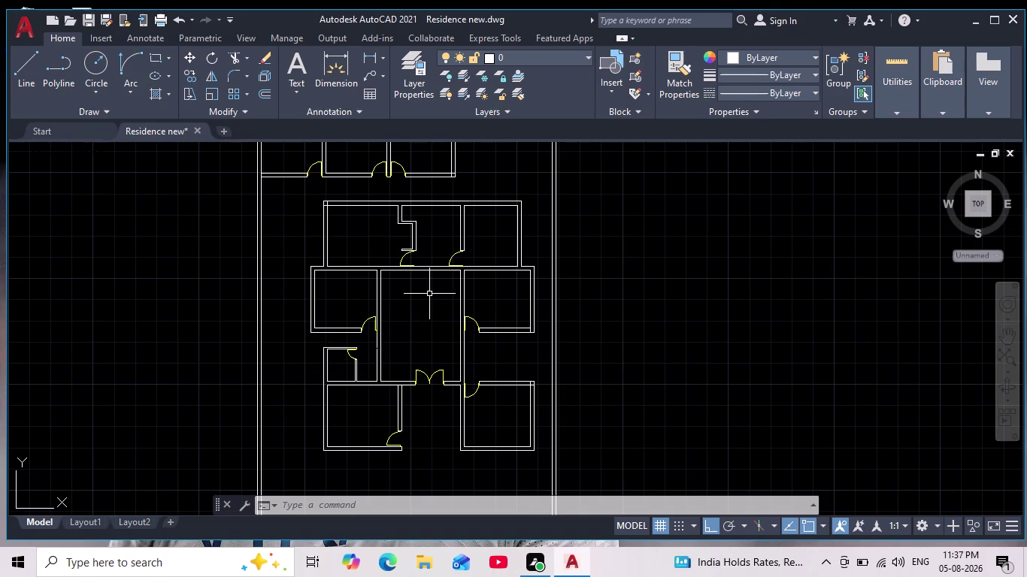
scroll(up, 3)
middle_drag(432, 285, 390, 352)
scroll(down, 3)
scroll(up, 3)
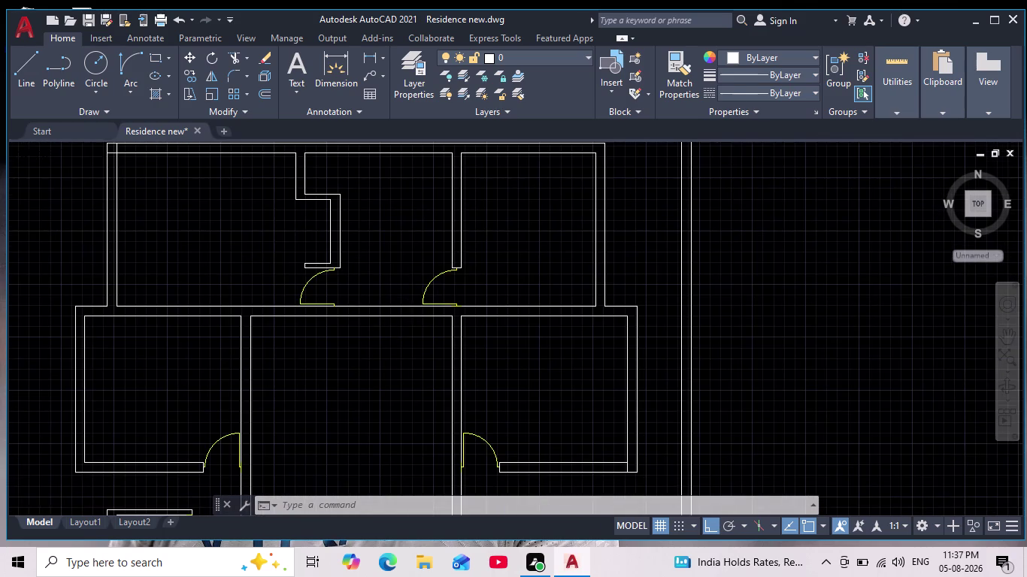
Try mirroring the upper-right door swing, then undo the wrongly mirrored result.
click(396, 224)
click(500, 320)
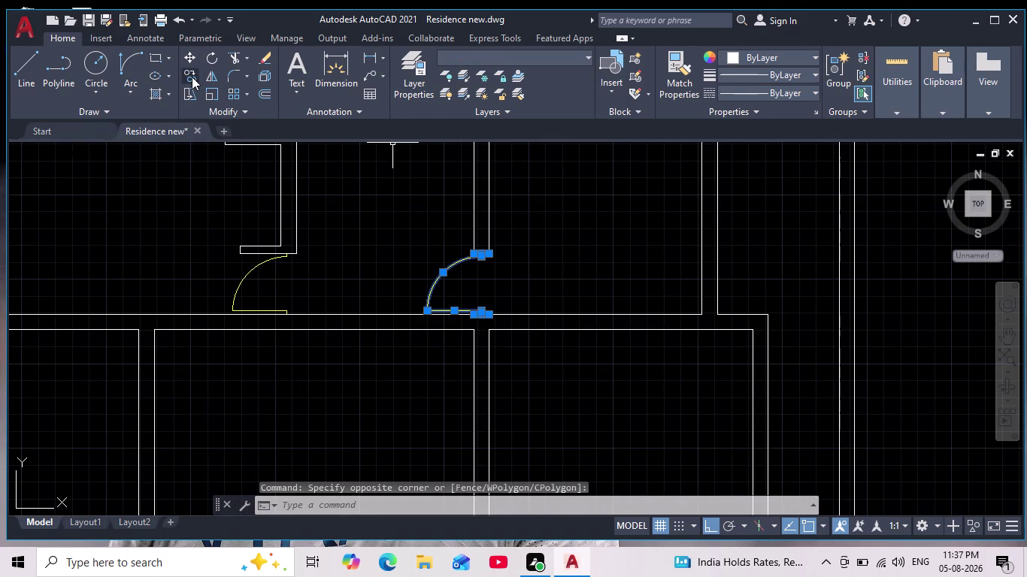
click(212, 75)
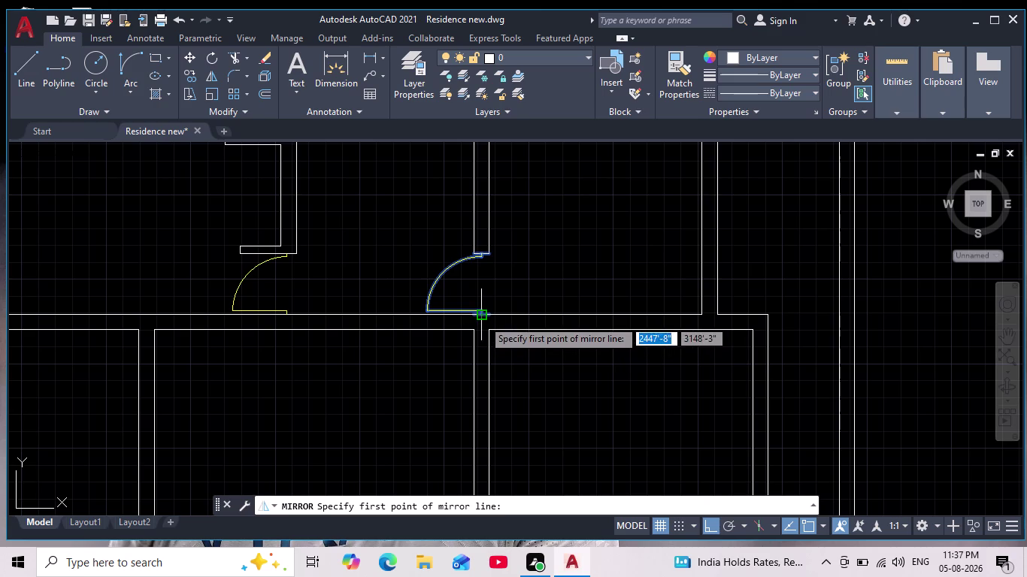
click(483, 320)
click(486, 386)
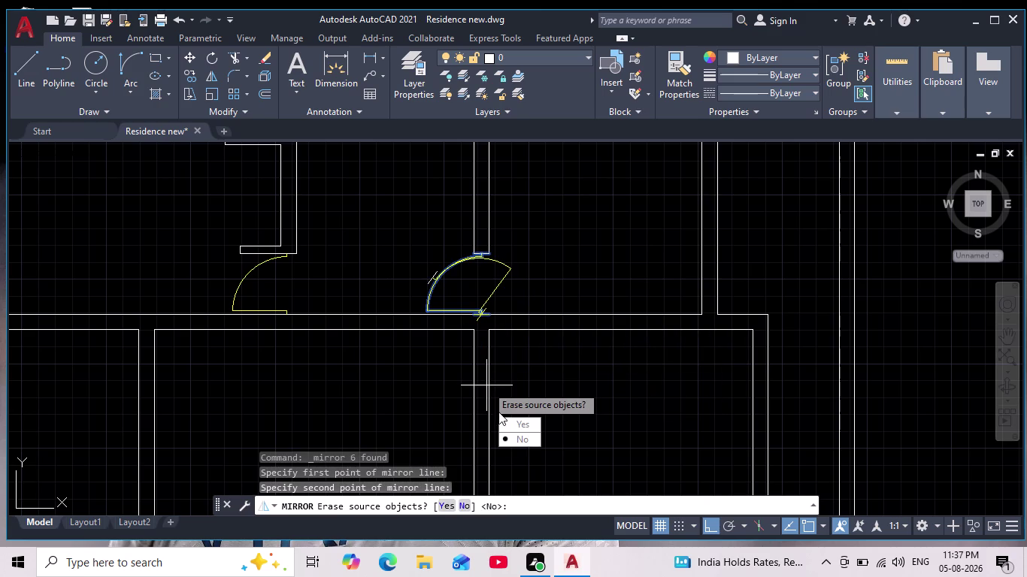
drag(515, 421, 486, 386)
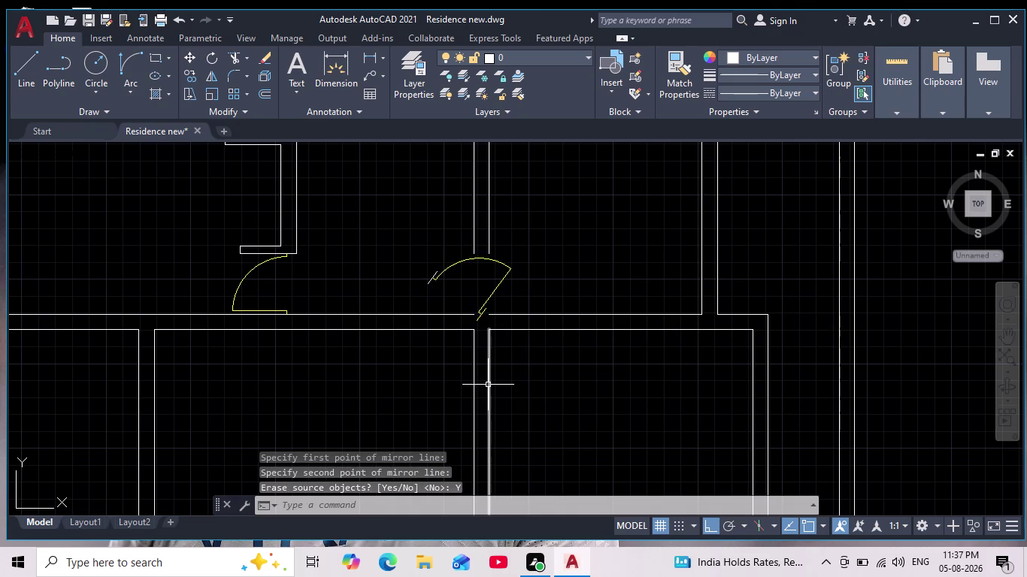
key(ctrl+z)
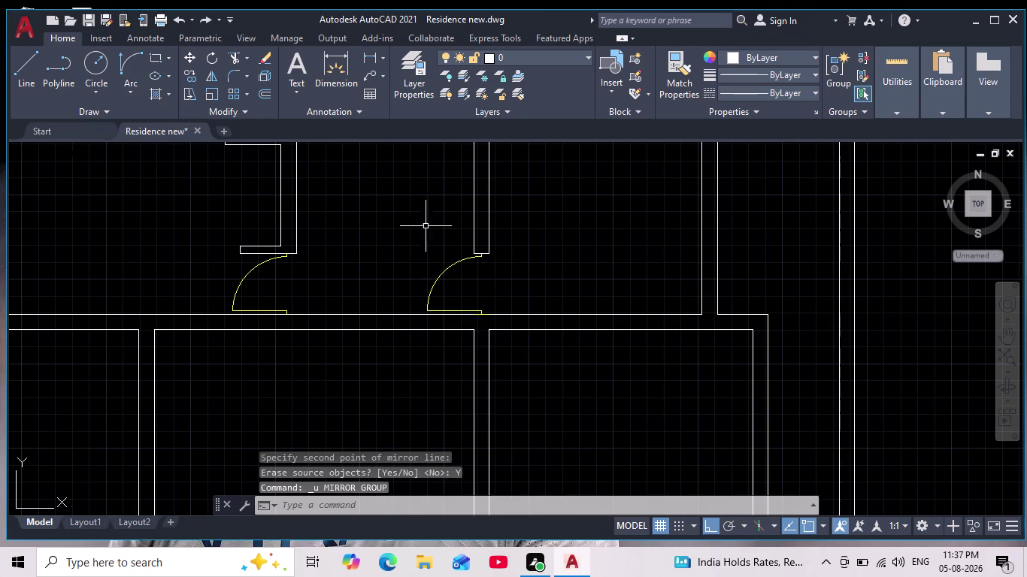
Mirror the door swing across a vertical line at its end, erasing the original.
drag(403, 208, 403, 241)
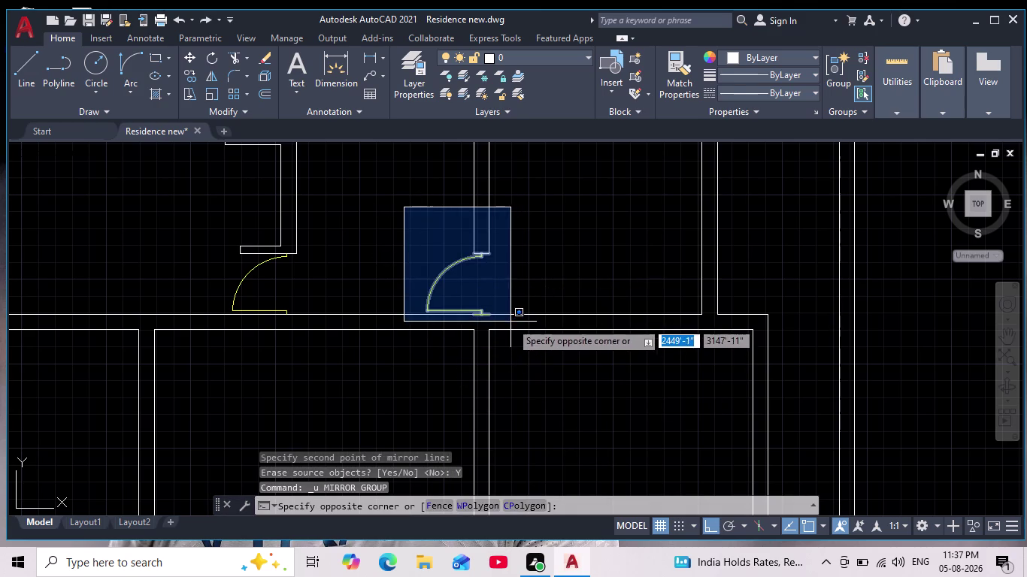
click(510, 322)
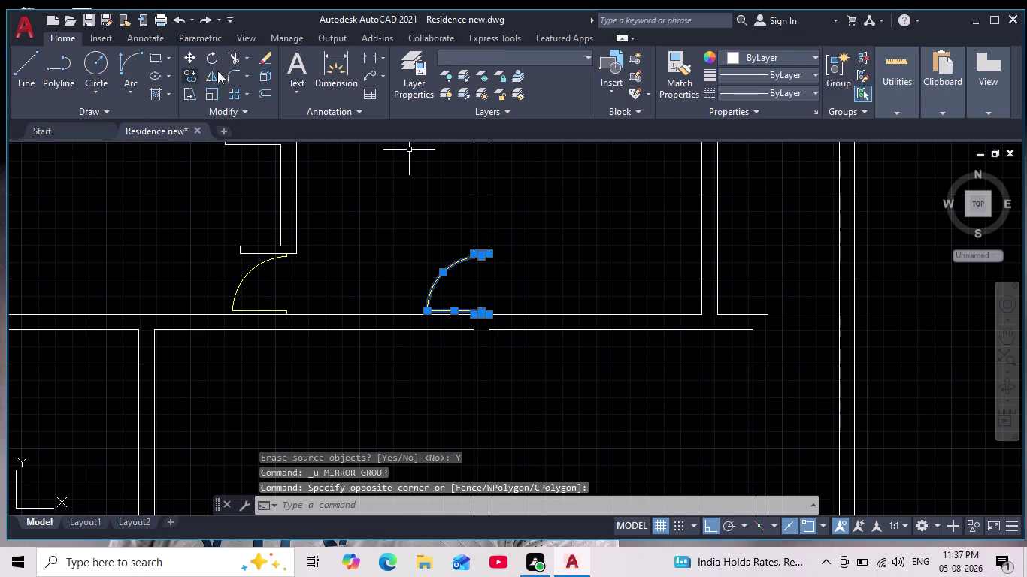
click(217, 78)
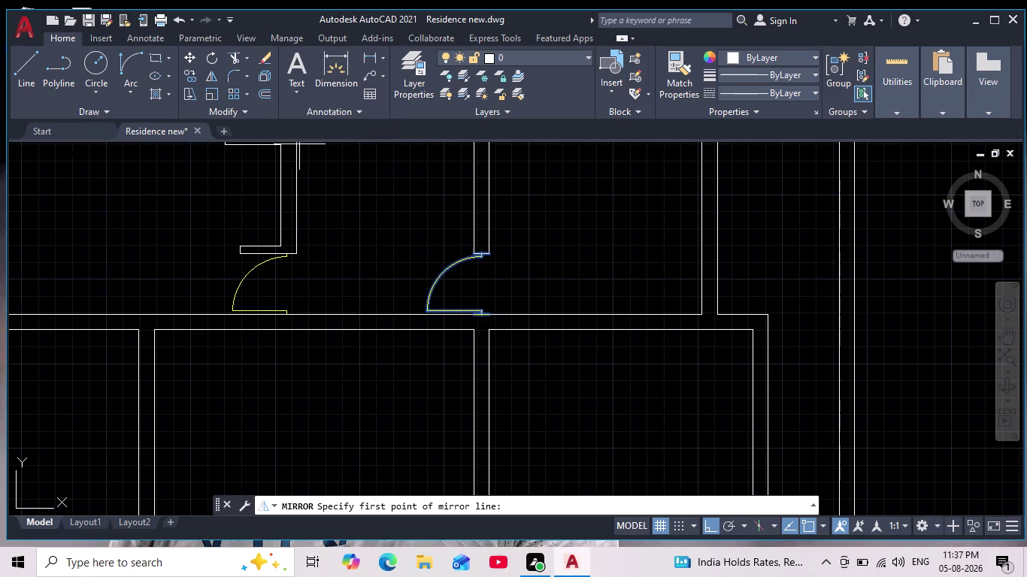
drag(481, 317, 484, 324)
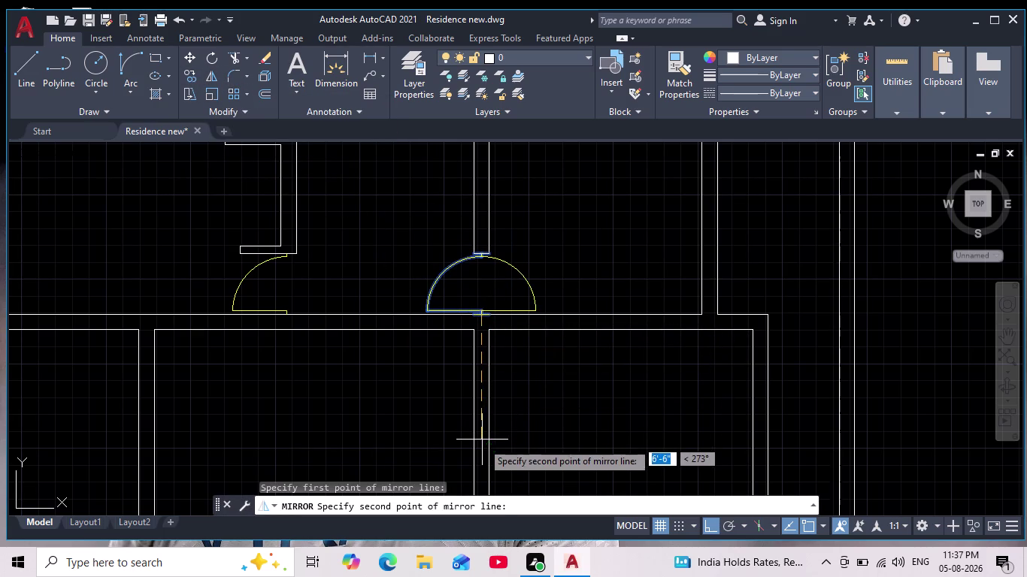
click(482, 445)
drag(516, 486, 481, 444)
scroll(down, 3)
middle_drag(547, 377, 505, 309)
scroll(down, 3)
scroll(up, 3)
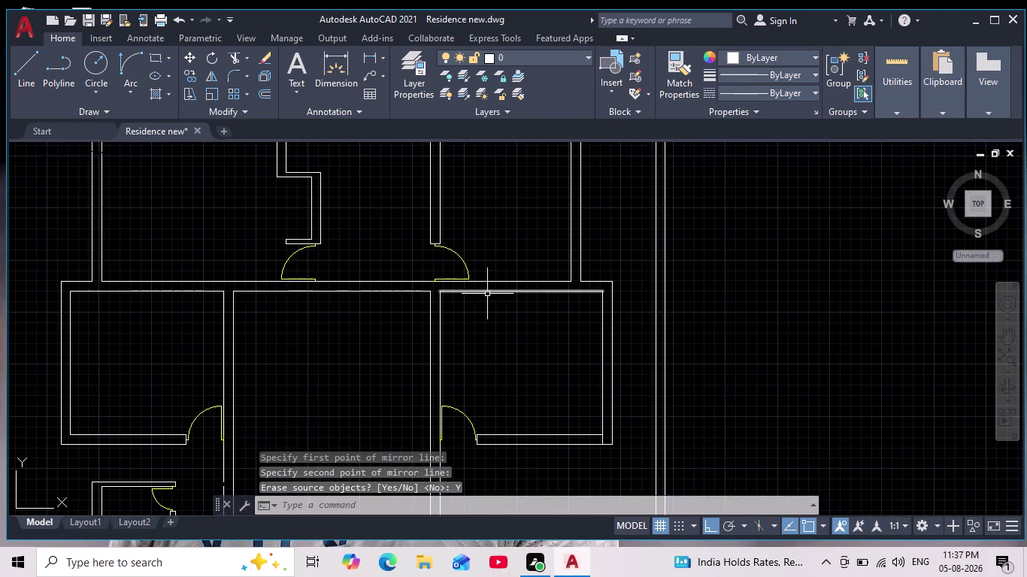
scroll(down, 3)
scroll(up, 3)
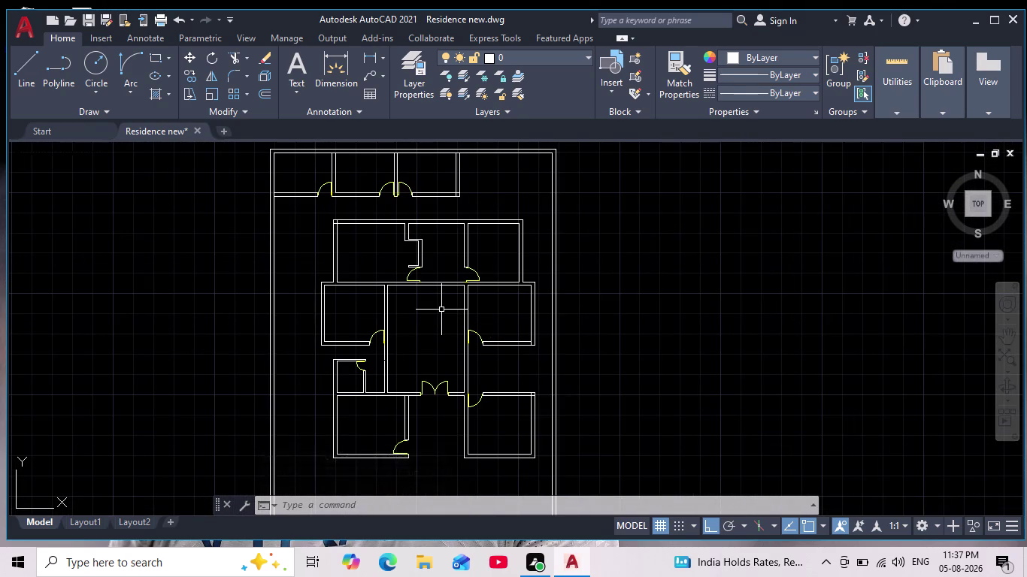
Clear any active command and zoom in on the upper-left door opening.
scroll(up, 3)
key(Escape)
key(Escape)
scroll(down, 3)
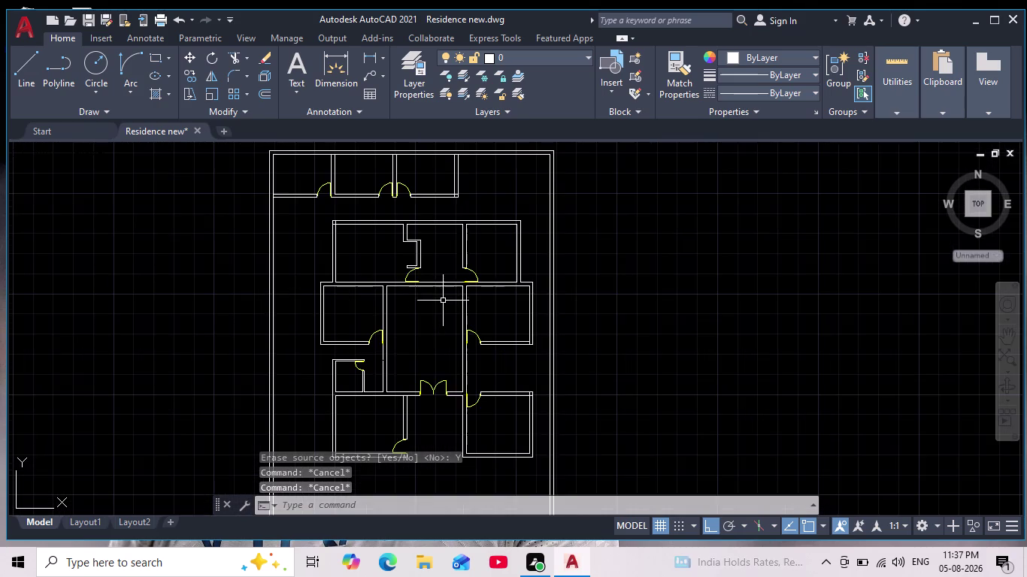
scroll(up, 3)
scroll(up, 3)
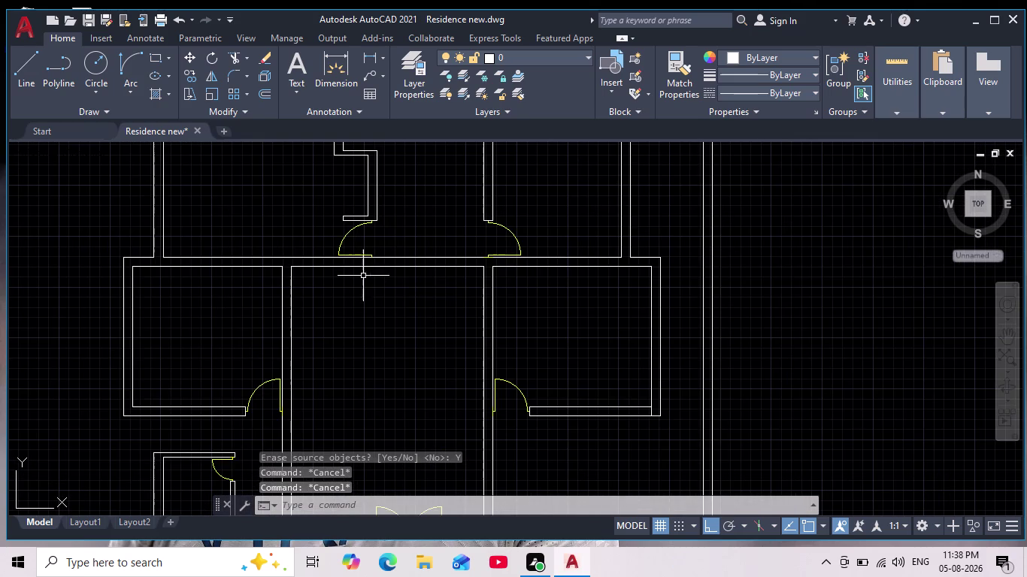
scroll(up, 3)
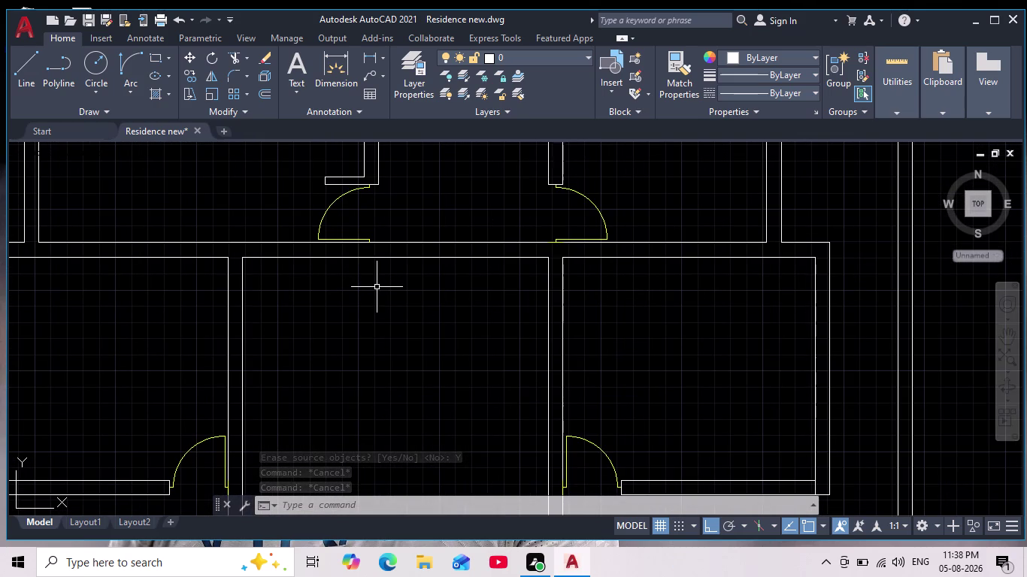
scroll(up, 3)
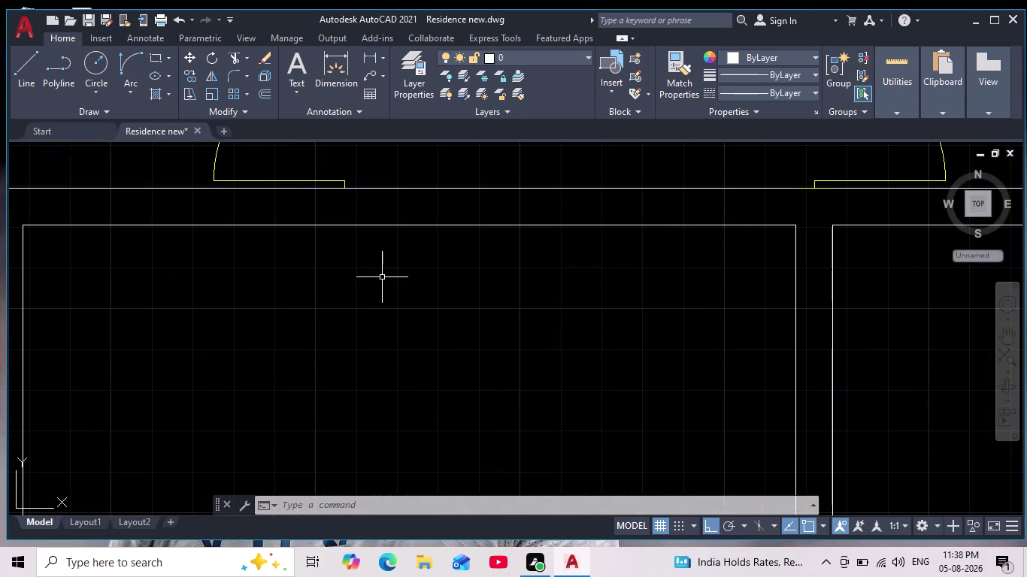
middle_drag(383, 286, 388, 323)
Draw a short vertical line from the upper wall line to the lower one.
click(25, 71)
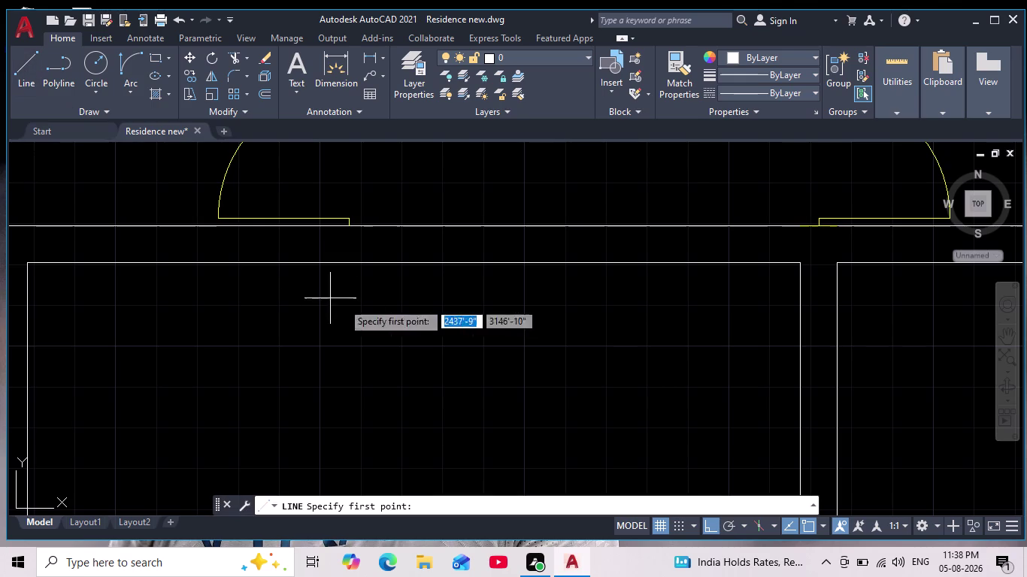
scroll(up, 3)
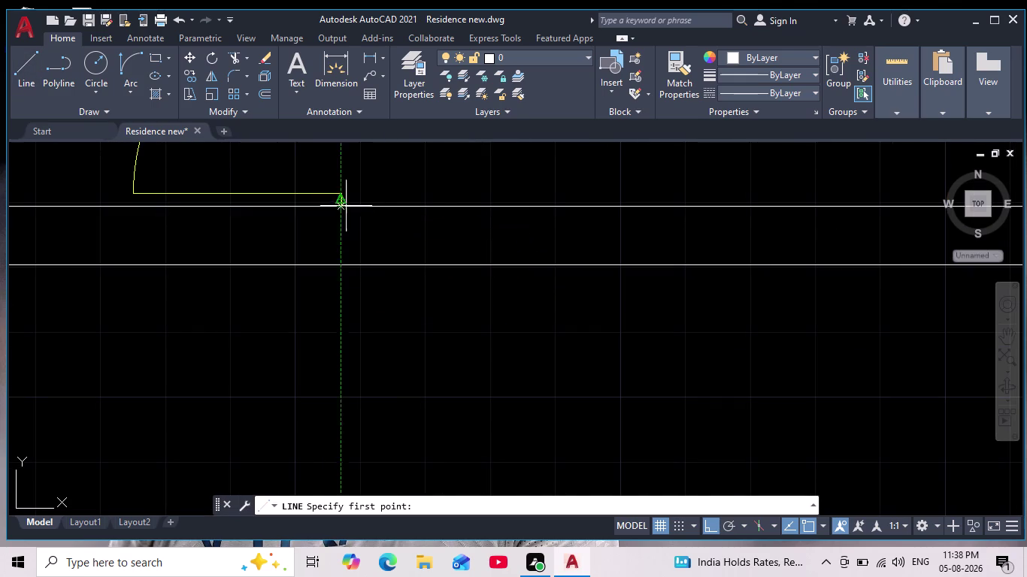
click(382, 210)
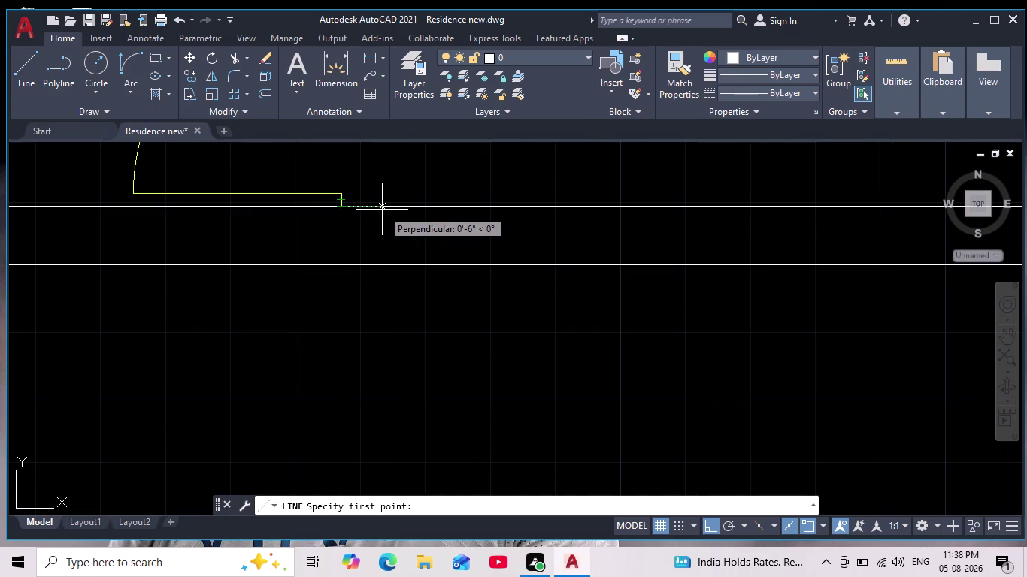
click(385, 268)
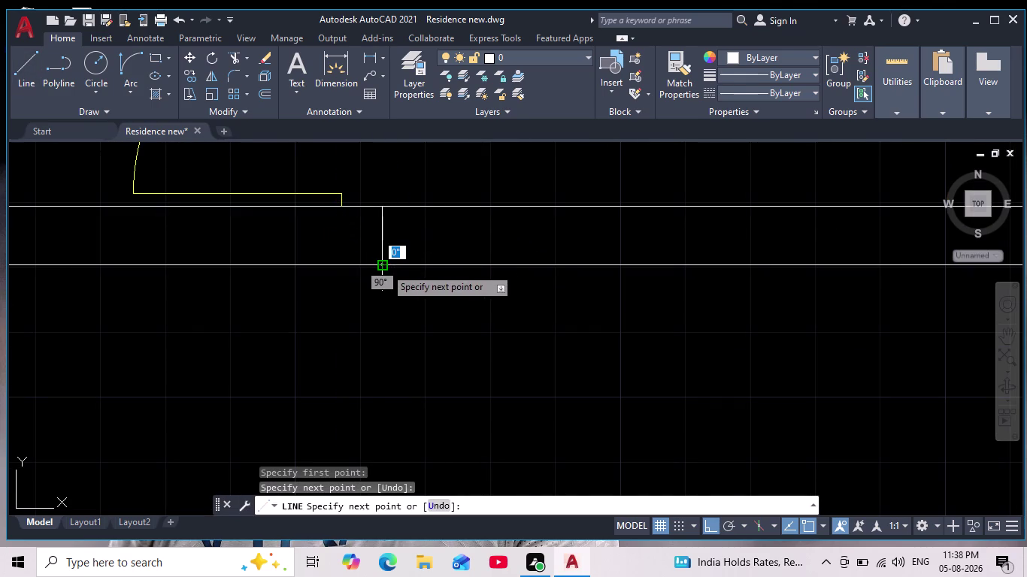
scroll(down, 3)
key(space)
scroll(down, 3)
middle_drag(606, 261, 435, 267)
scroll(down, 3)
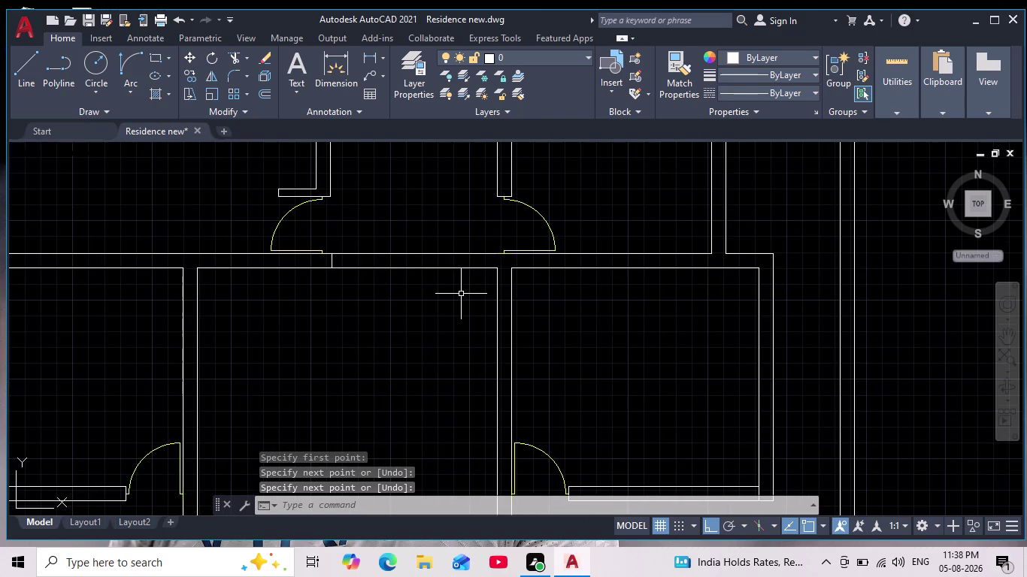
scroll(up, 3)
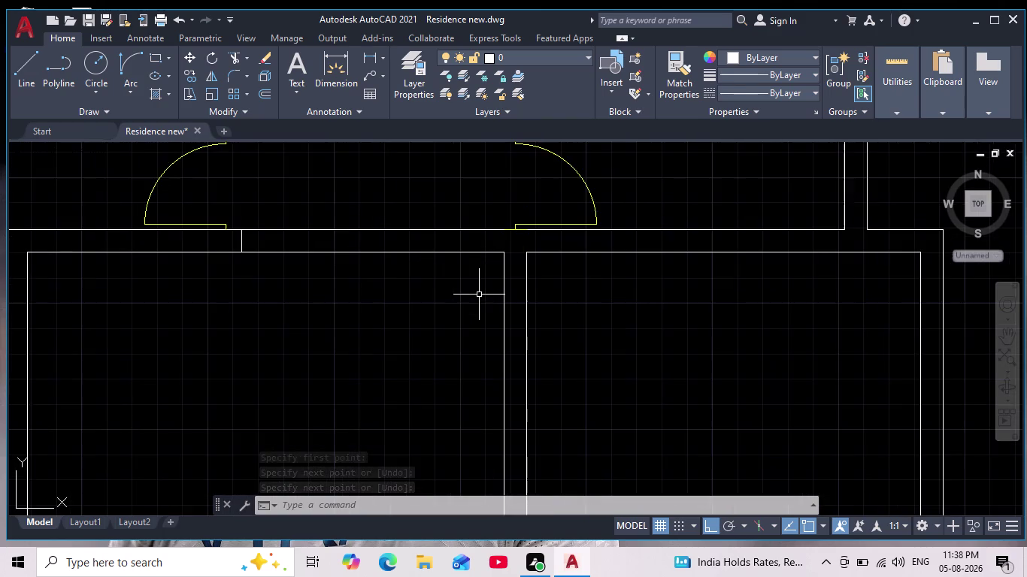
scroll(down, 3)
scroll(up, 3)
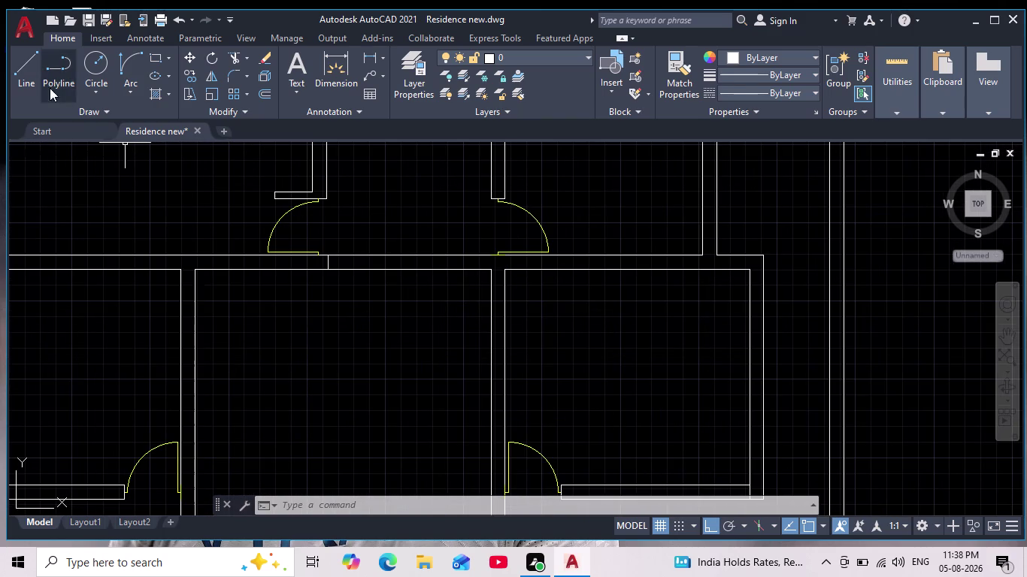
Extend a wall line to its boundary with EX.
click(23, 68)
key(Escape)
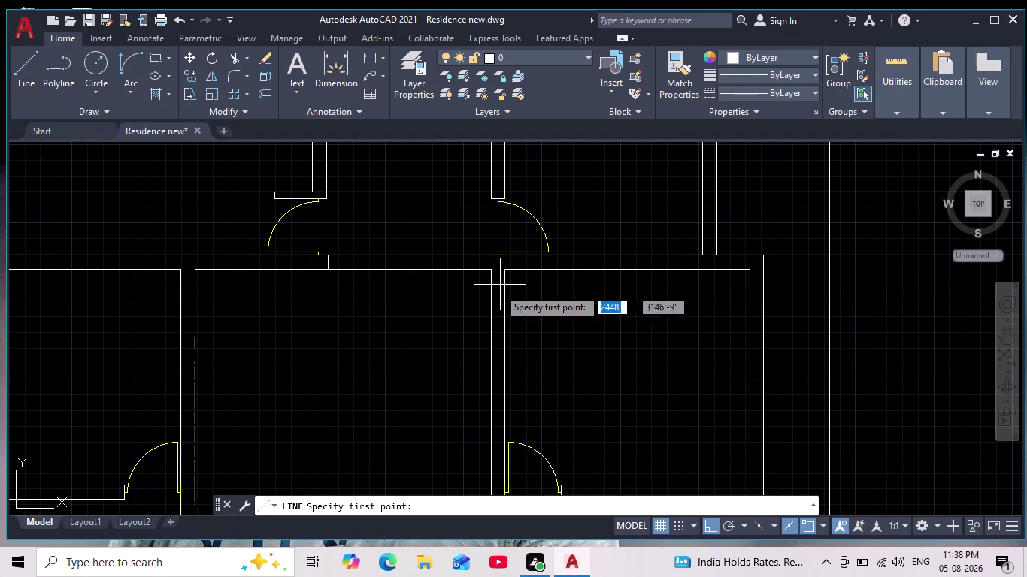
key(Escape)
text(ex)
key(Return)
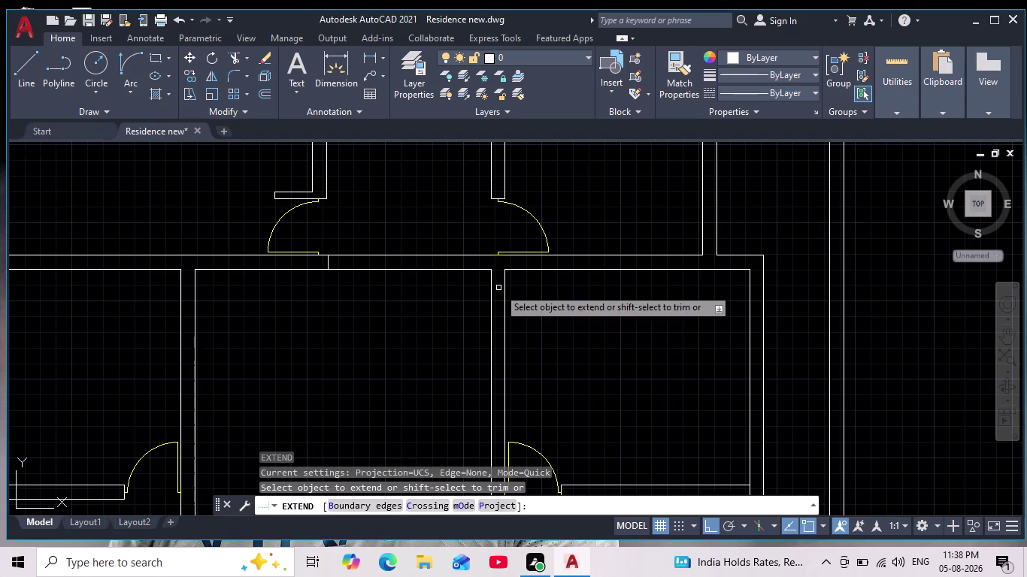
click(492, 295)
scroll(down, 3)
key(Escape)
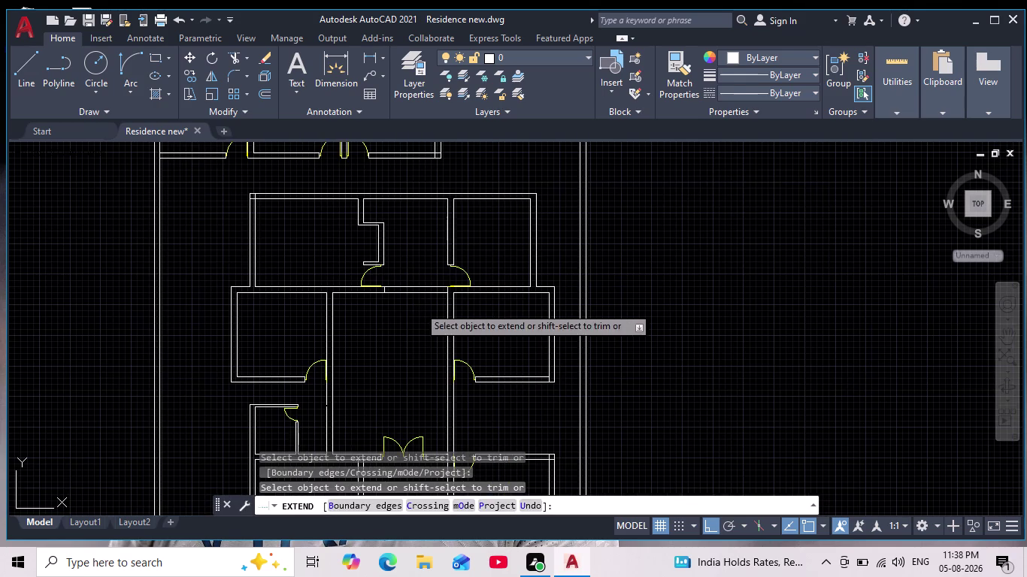
key(Escape)
scroll(up, 3)
scroll(up, 3)
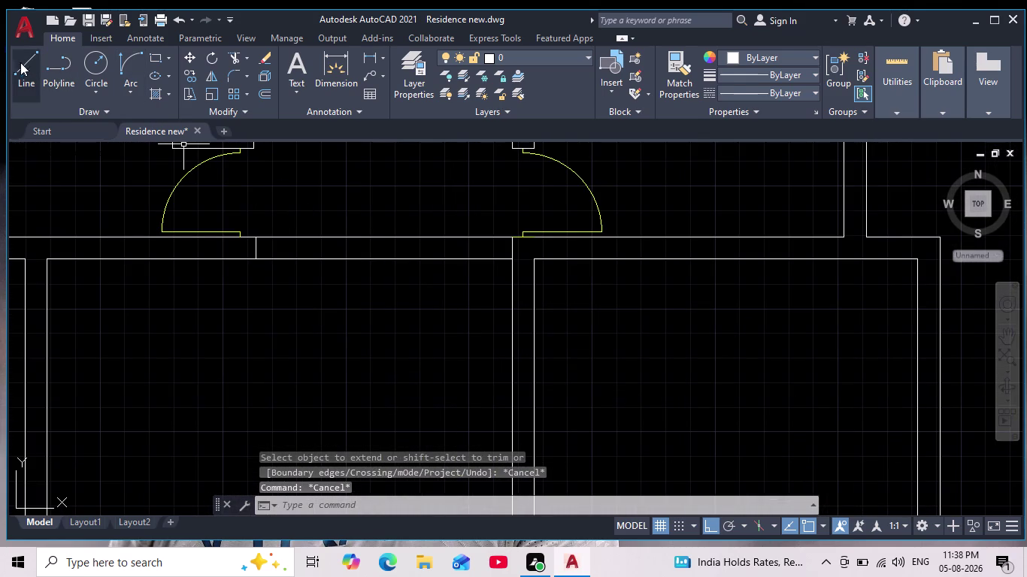
Draw the first crossing line from the wall end to the opening's opposite corner.
click(28, 63)
scroll(up, 3)
click(231, 225)
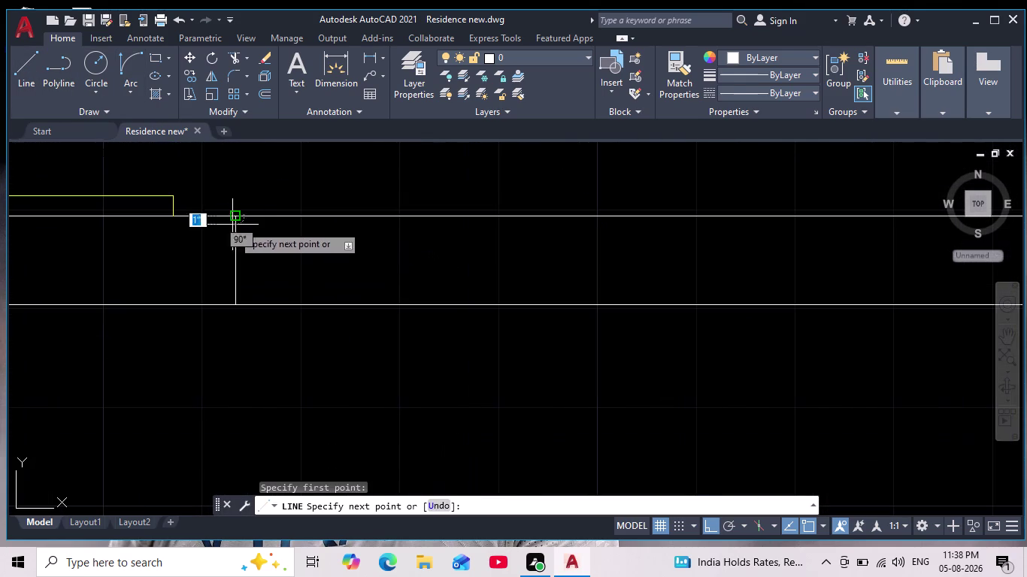
middle_drag(576, 322, 431, 291)
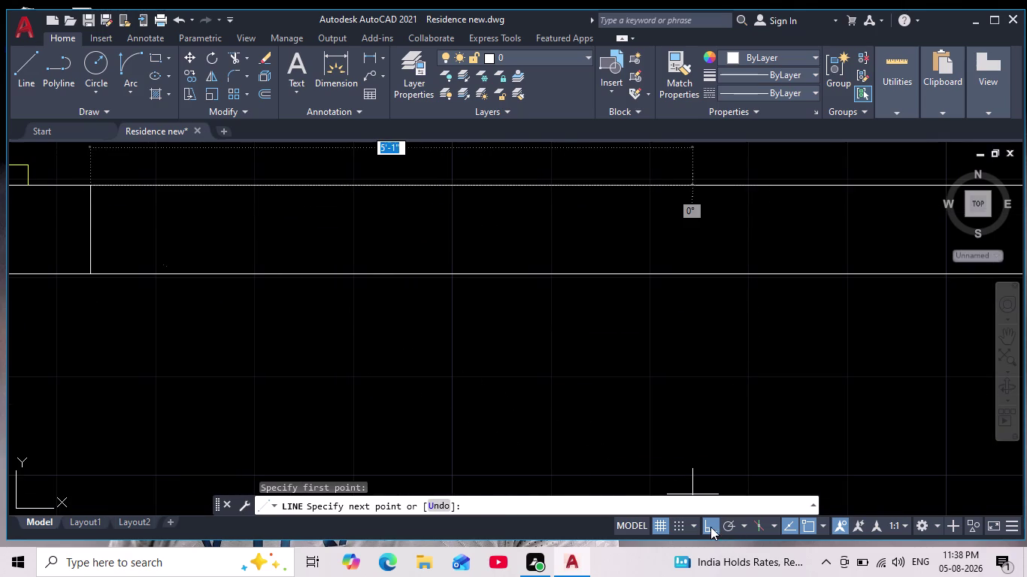
click(710, 527)
scroll(down, 3)
middle_drag(617, 375, 472, 340)
scroll(down, 3)
scroll(up, 3)
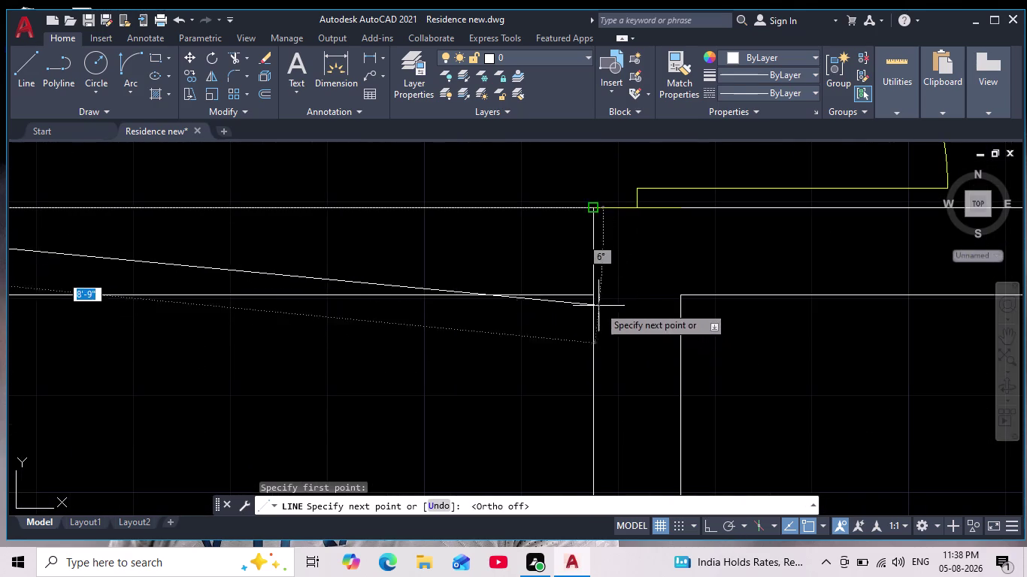
click(590, 297)
key(space)
Draw the second crossing line between the opening's other two corners.
key(space)
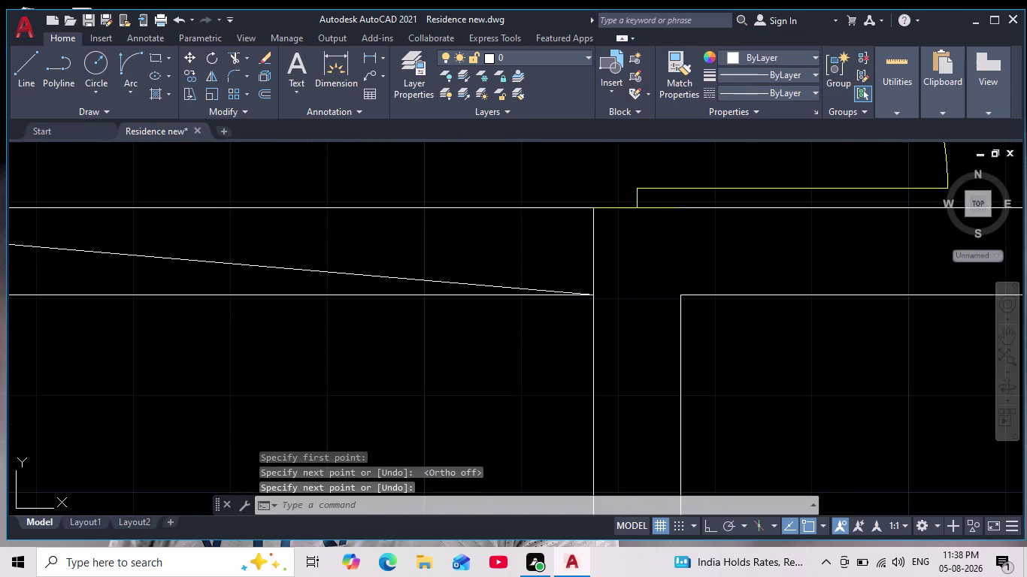
click(594, 208)
scroll(down, 3)
middle_drag(504, 293, 631, 269)
scroll(down, 3)
middle_drag(275, 269, 540, 217)
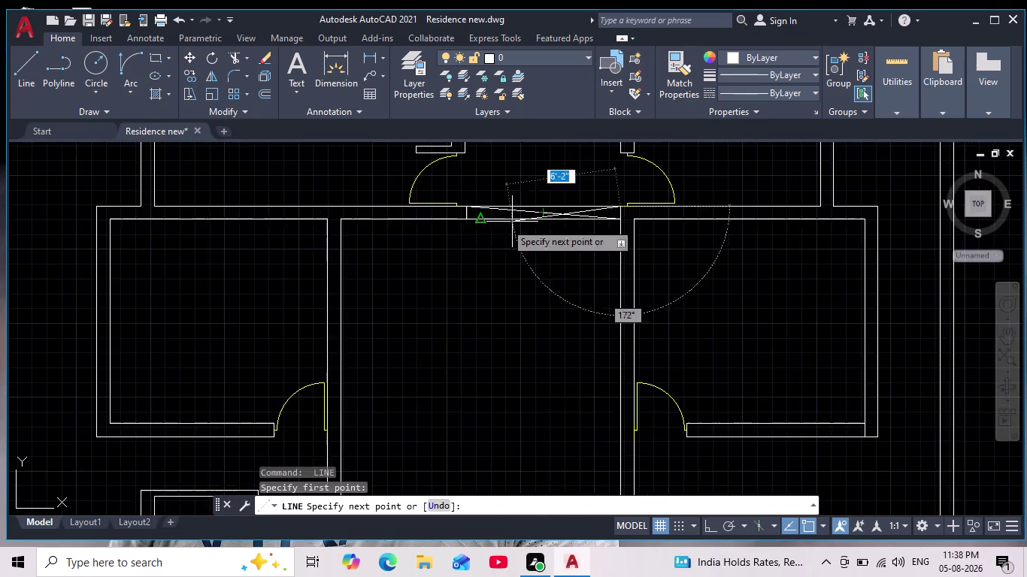
scroll(up, 3)
click(612, 216)
key(space)
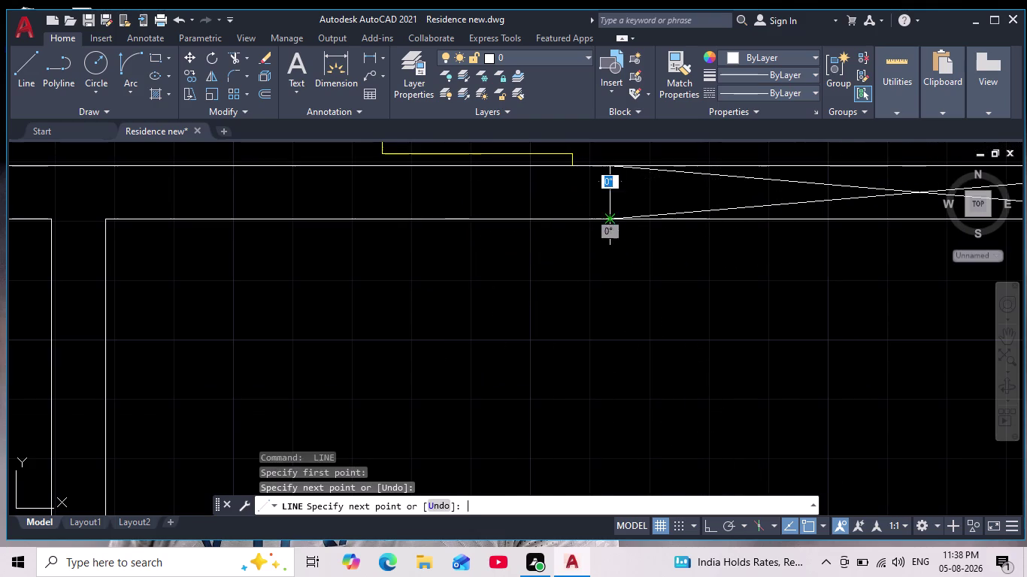
scroll(down, 3)
middle_drag(632, 266, 508, 235)
scroll(down, 3)
scroll(down, 3)
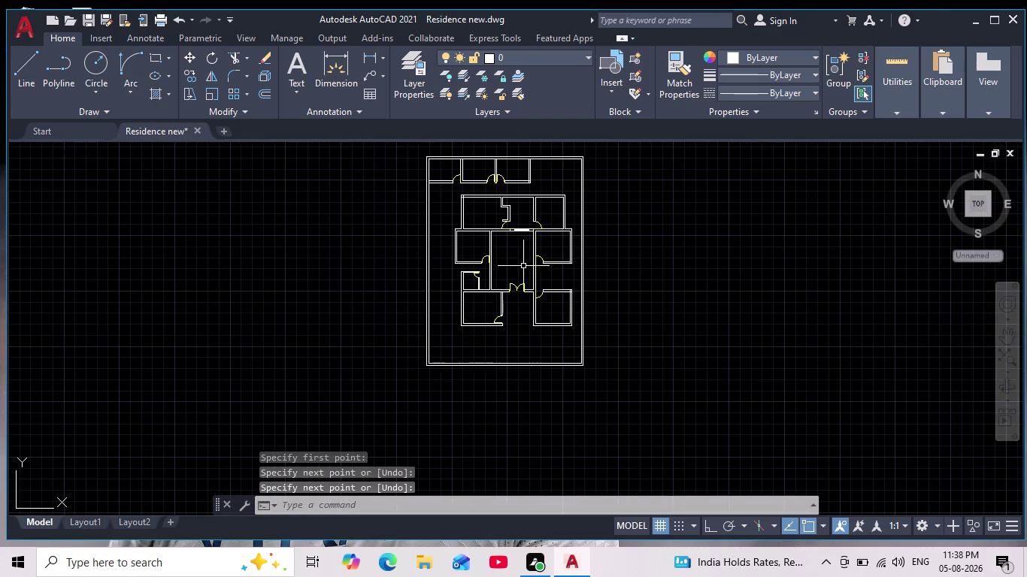
scroll(up, 3)
middle_drag(516, 260, 515, 283)
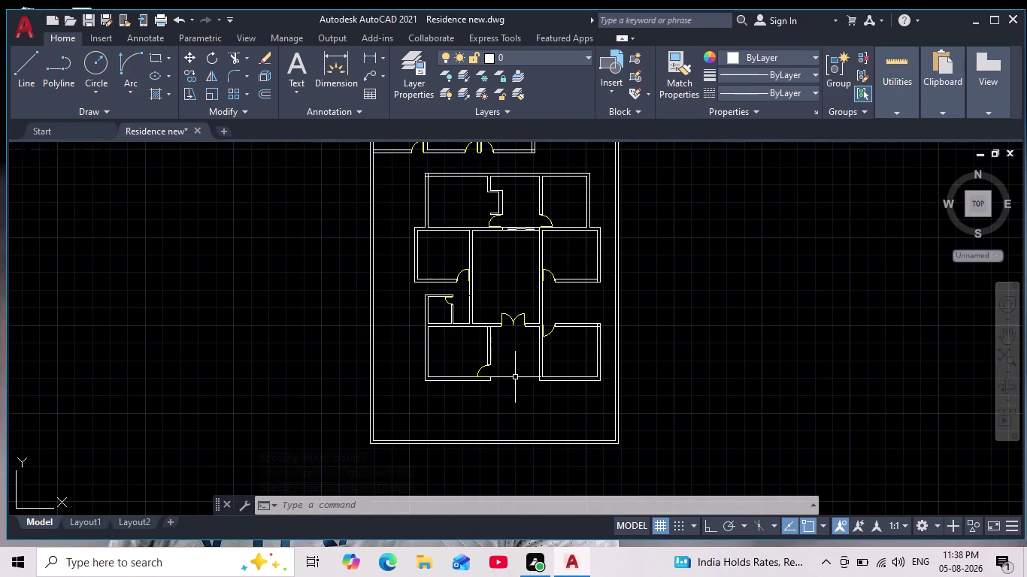
middle_drag(508, 282, 493, 329)
scroll(up, 3)
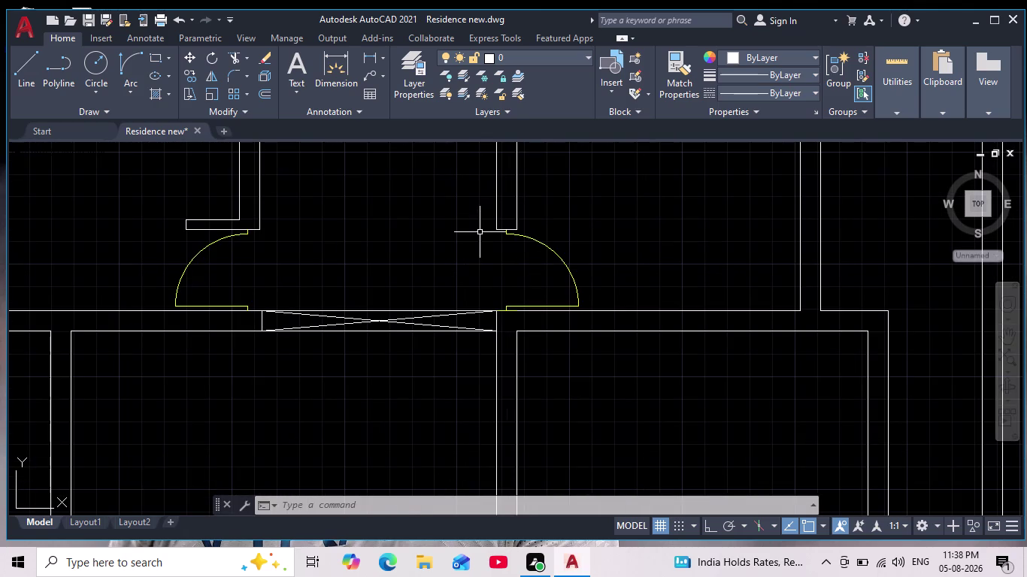
click(477, 227)
click(596, 321)
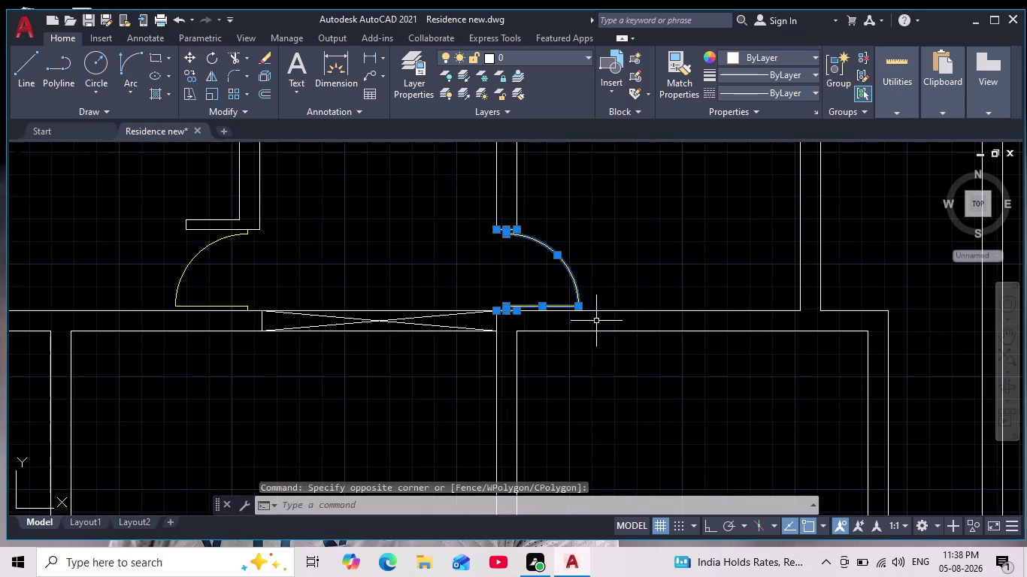
scroll(down, 3)
middle_drag(356, 398, 420, 335)
middle_drag(357, 404, 408, 344)
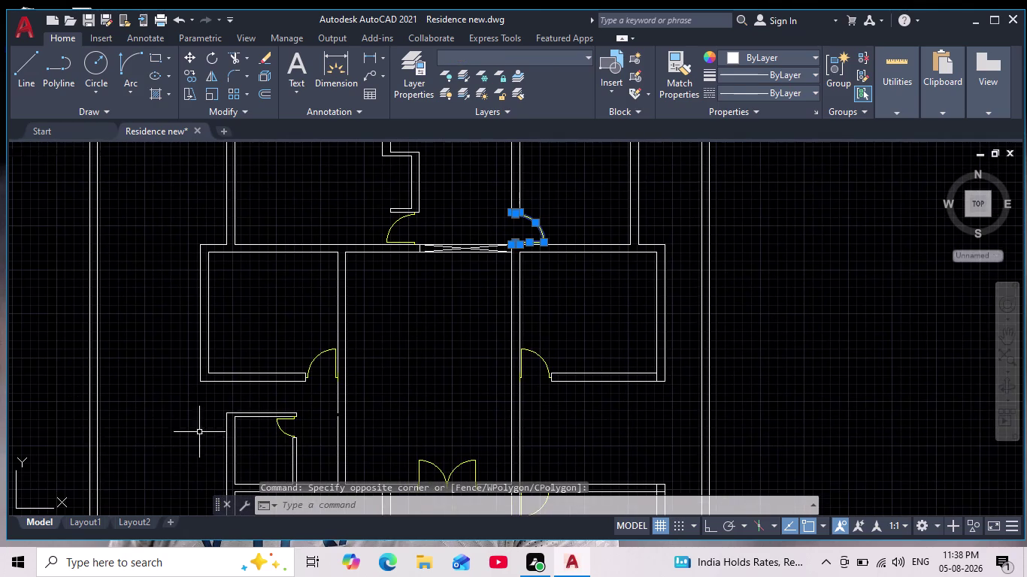
scroll(up, 3)
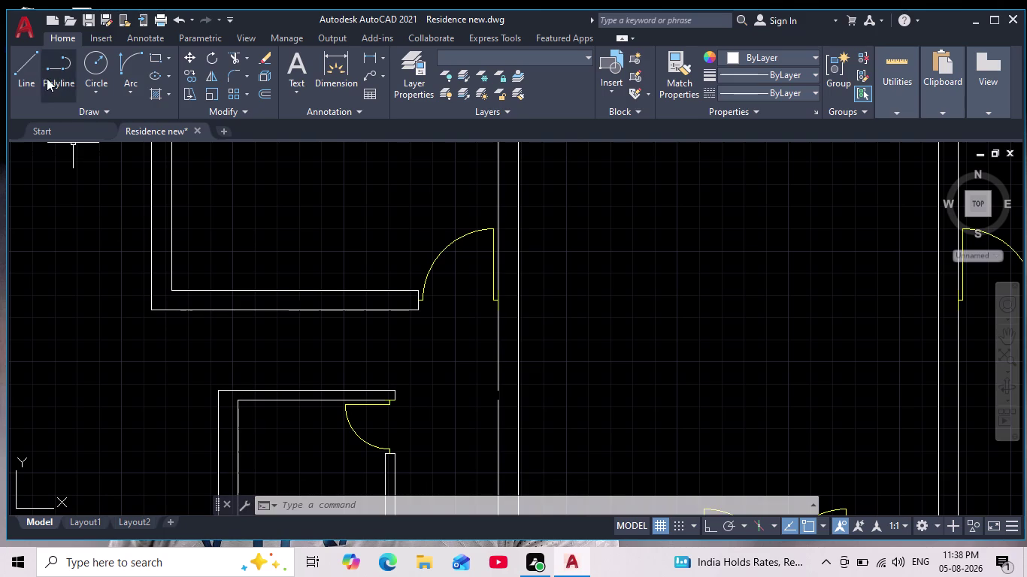
drag(26, 70, 35, 75)
scroll(up, 3)
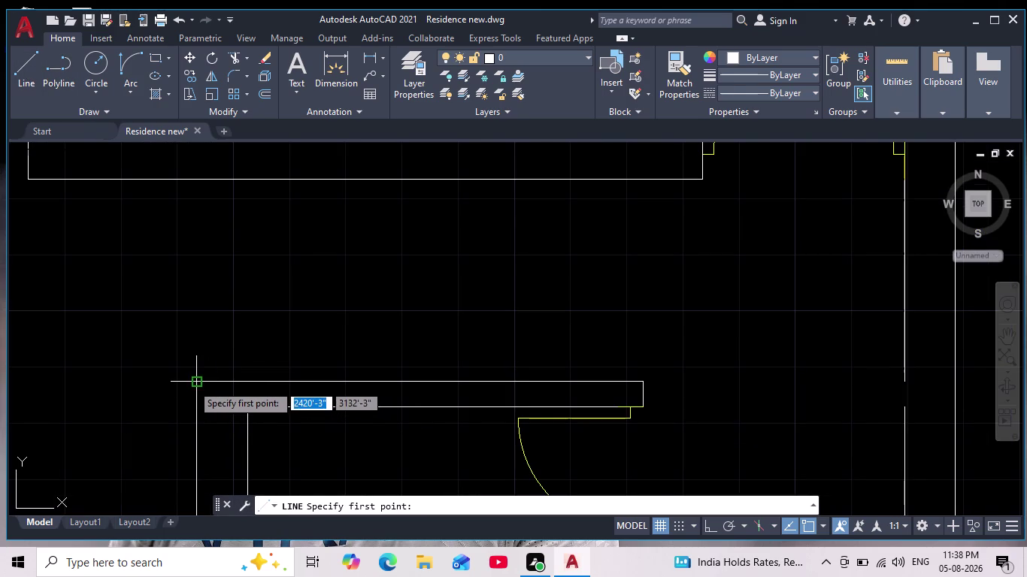
click(263, 381)
key(Escape)
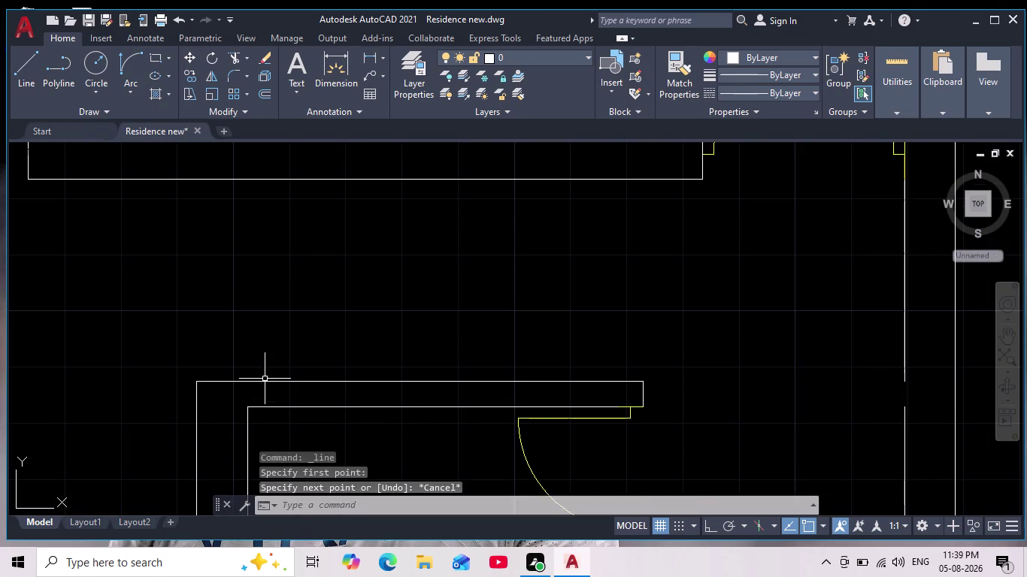
scroll(down, 3)
middle_drag(350, 362, 321, 361)
middle_drag(464, 242, 374, 298)
scroll(up, 3)
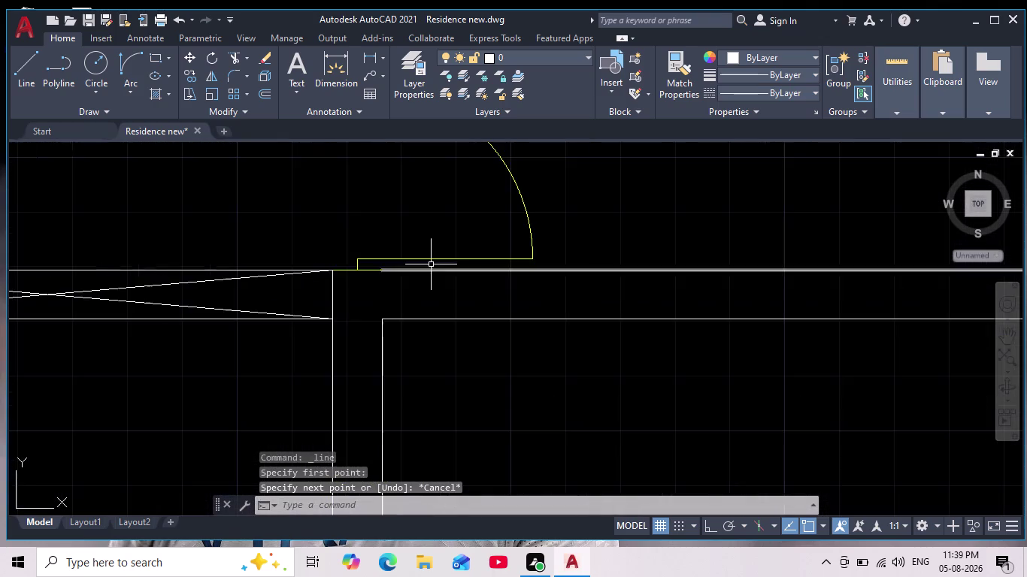
middle_drag(385, 242, 406, 309)
scroll(down, 3)
click(345, 203)
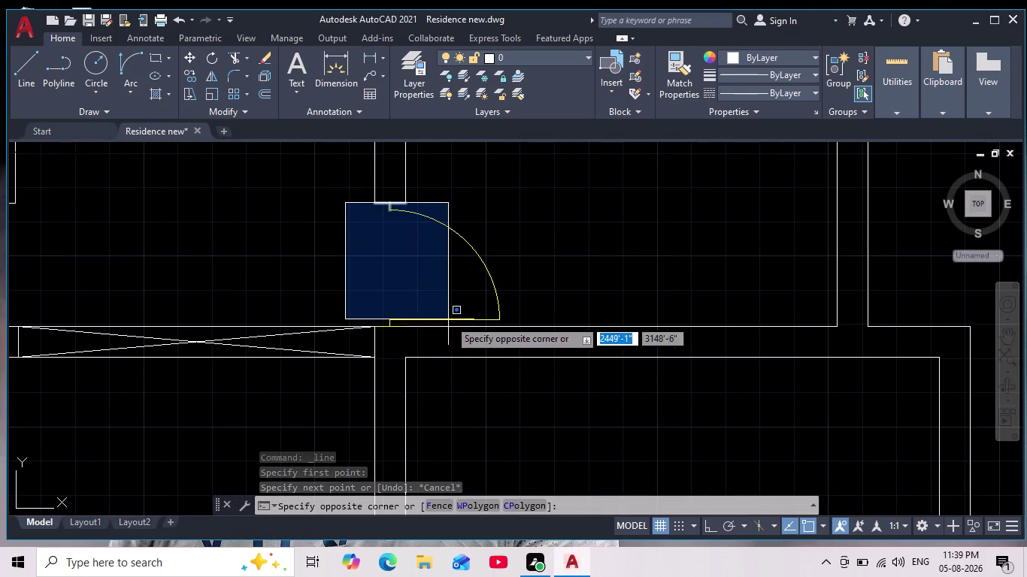
click(523, 337)
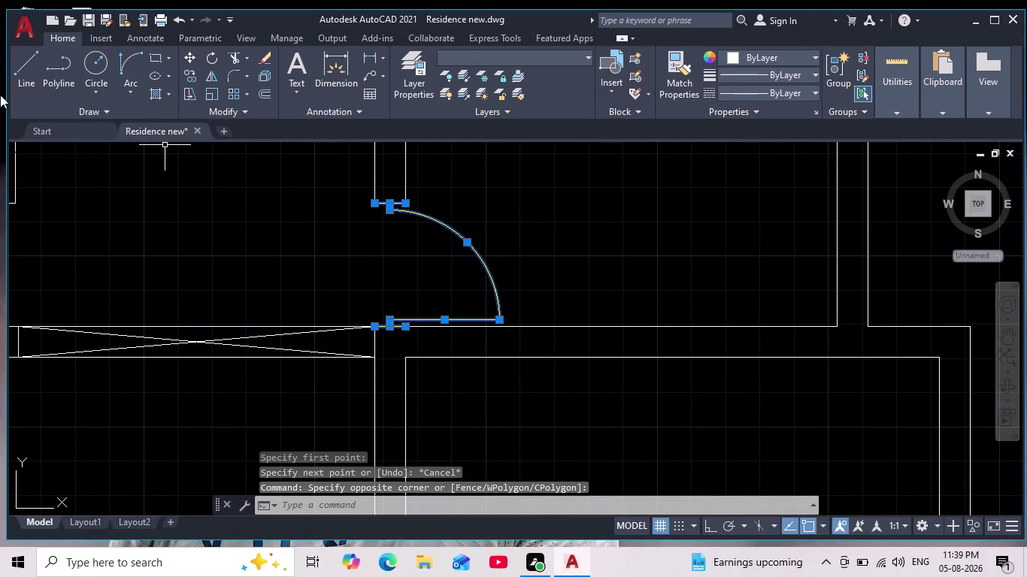
click(186, 74)
scroll(up, 3)
Copy the door swing from its wall-corner base point to the lower-left doorway corner.
click(395, 274)
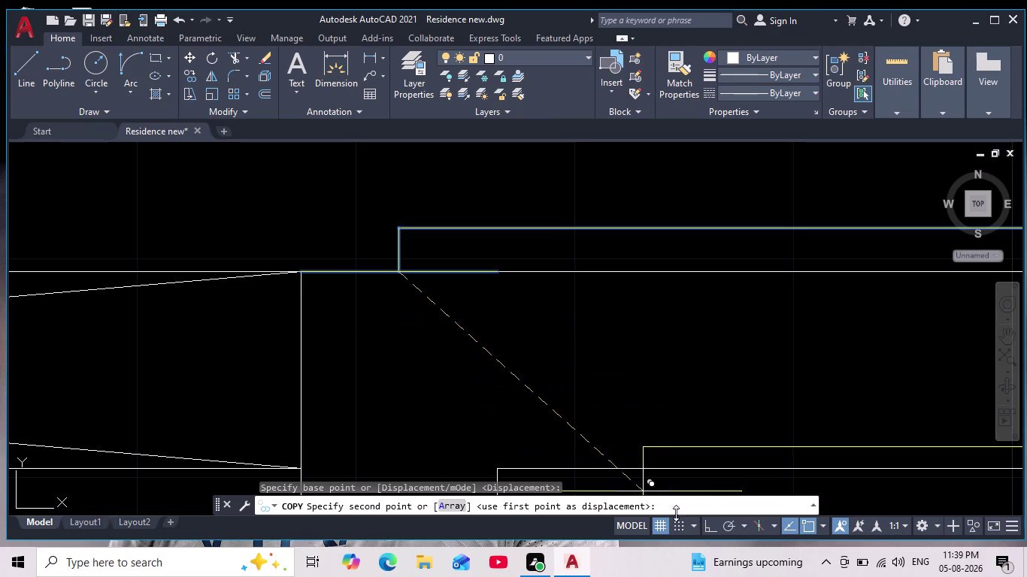
scroll(down, 3)
middle_drag(440, 401, 506, 314)
middle_drag(261, 358, 568, 346)
scroll(down, 3)
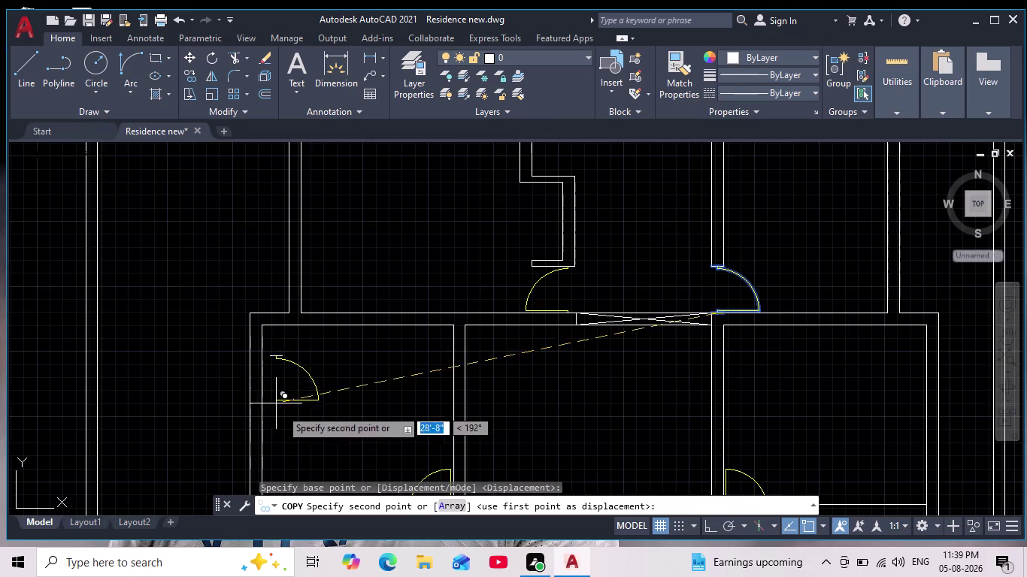
middle_drag(290, 407, 360, 204)
scroll(up, 3)
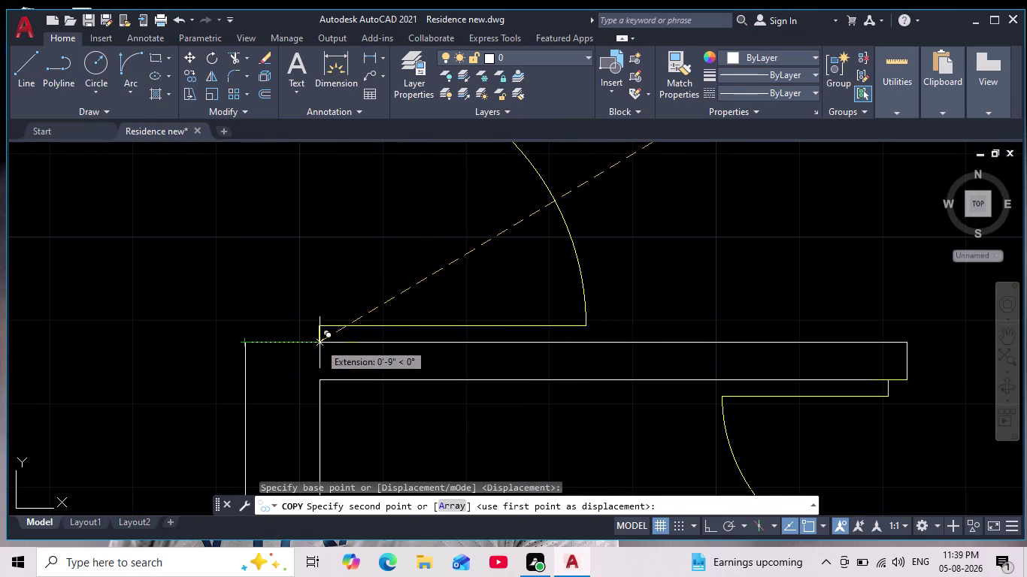
scroll(down, 3)
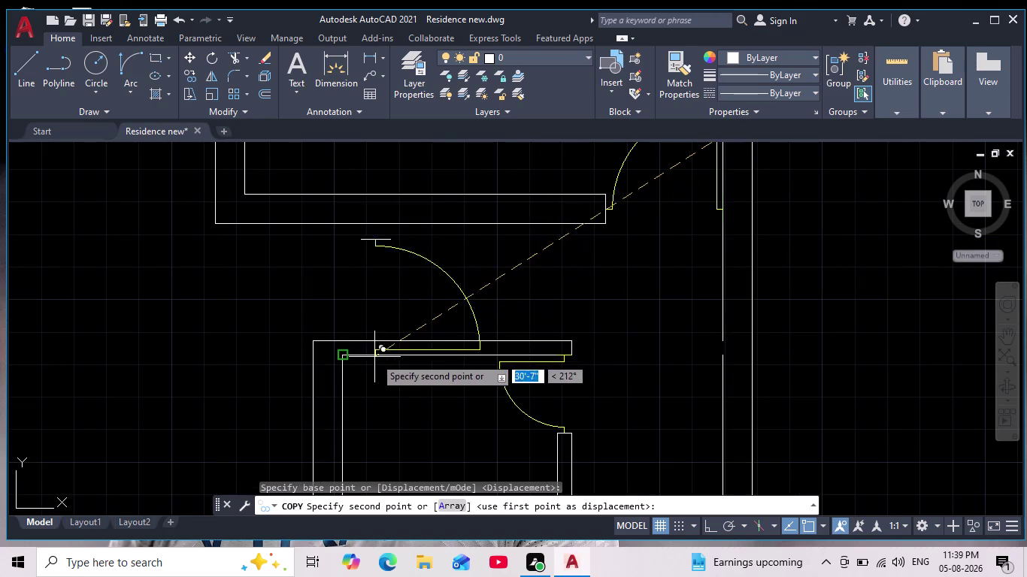
scroll(down, 3)
scroll(up, 3)
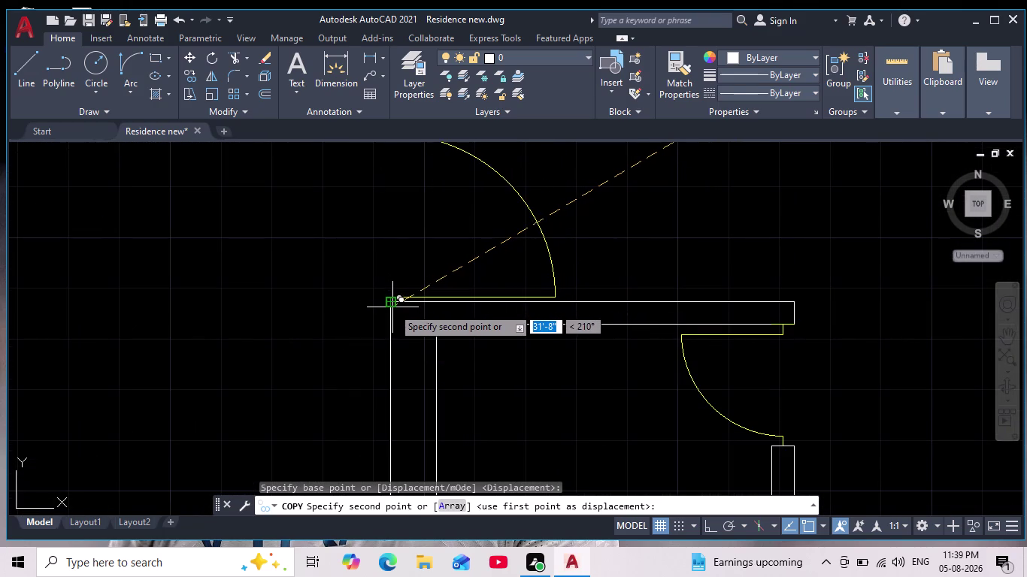
scroll(down, 3)
click(430, 305)
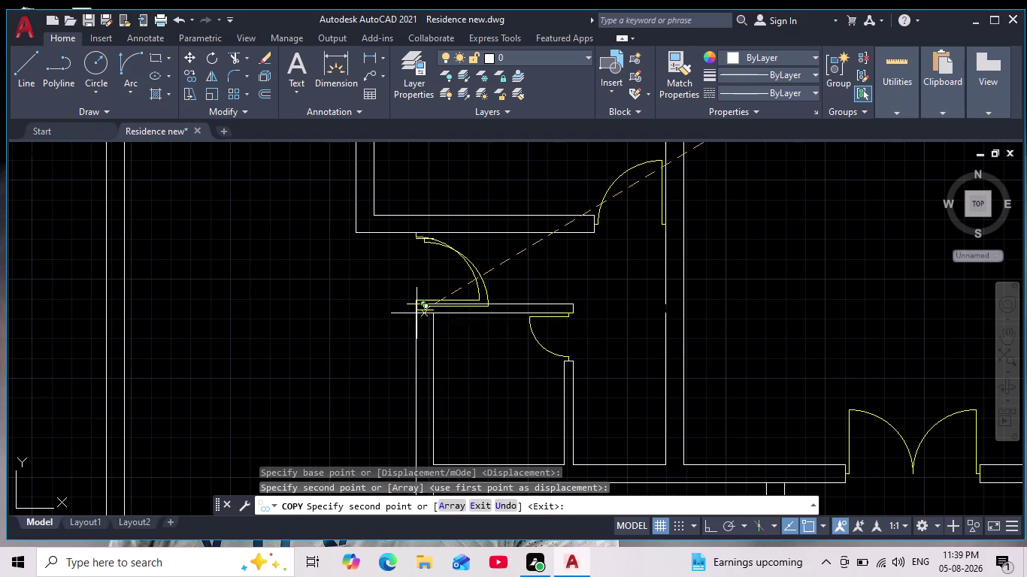
key(Escape)
scroll(up, 3)
key(Escape)
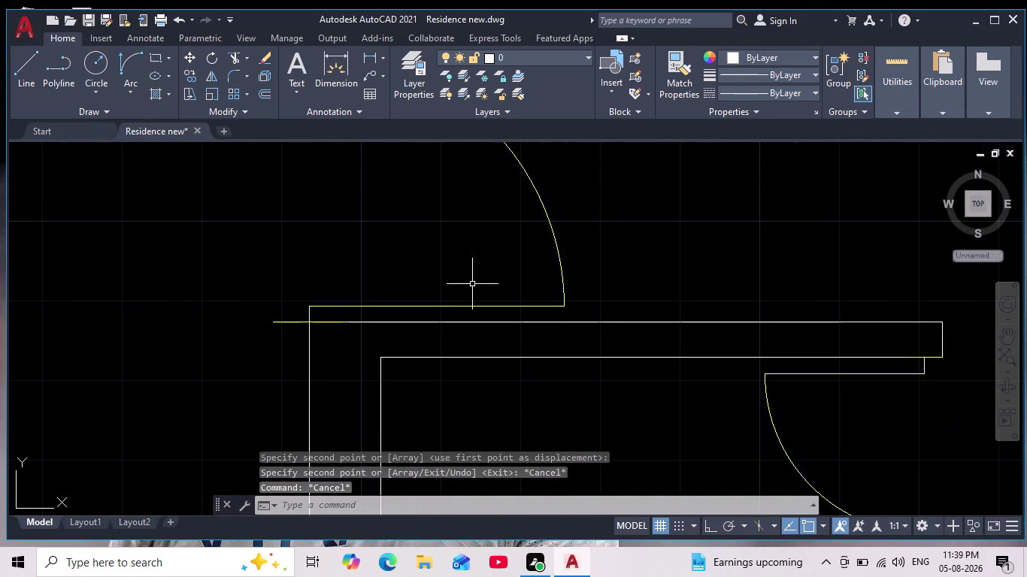
Select the door leaf line and the copied door swing arc.
drag(607, 218, 593, 224)
click(385, 283)
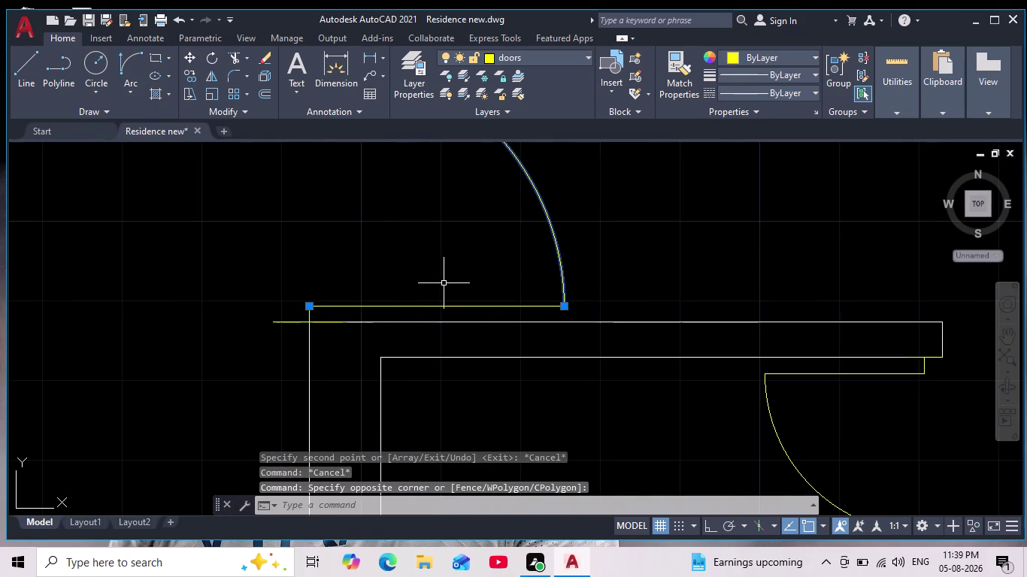
scroll(down, 3)
scroll(up, 3)
drag(402, 194, 419, 231)
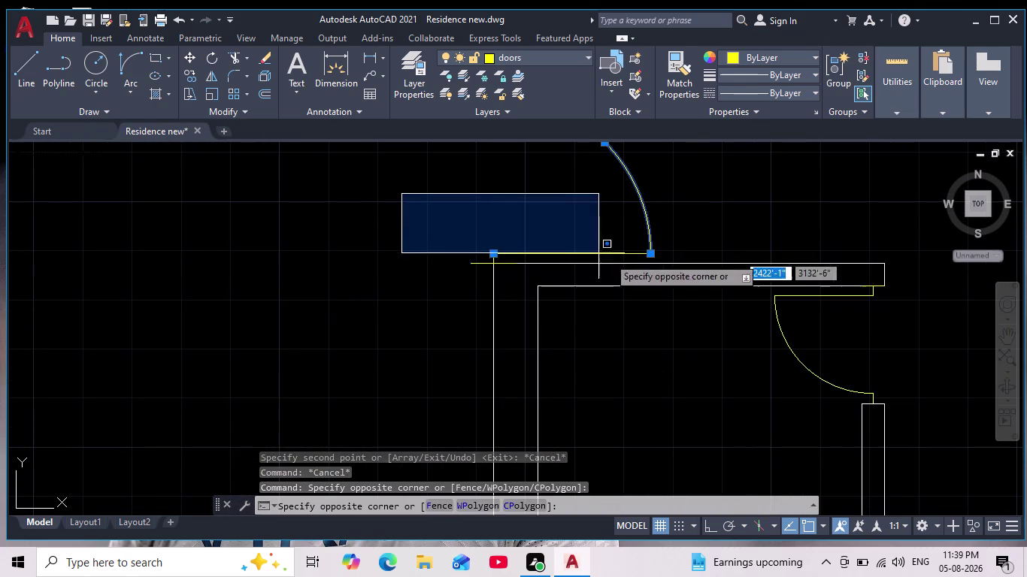
click(679, 272)
scroll(up, 3)
scroll(down, 3)
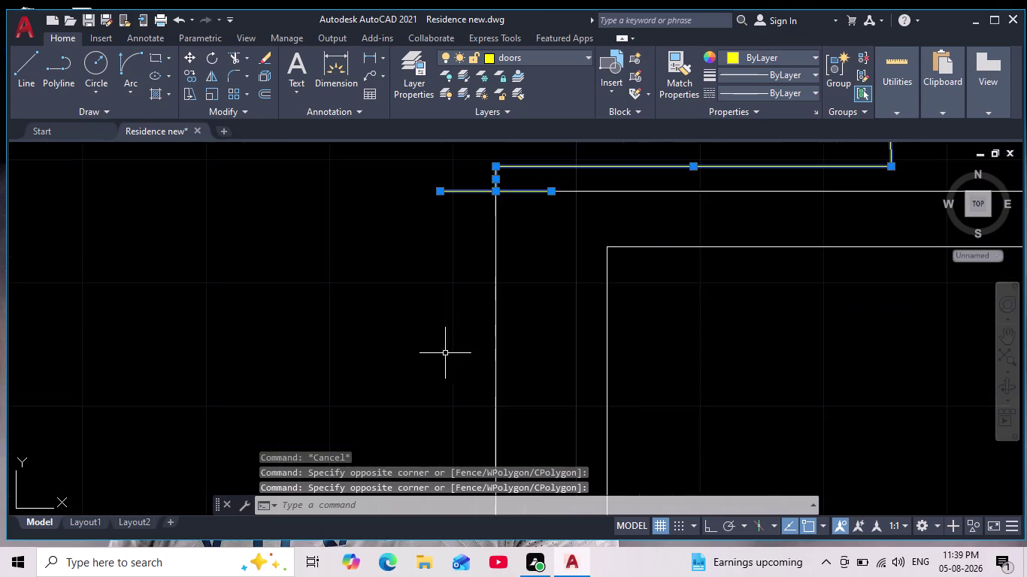
scroll(down, 3)
middle_drag(408, 396, 391, 422)
middle_drag(472, 356, 376, 375)
scroll(down, 3)
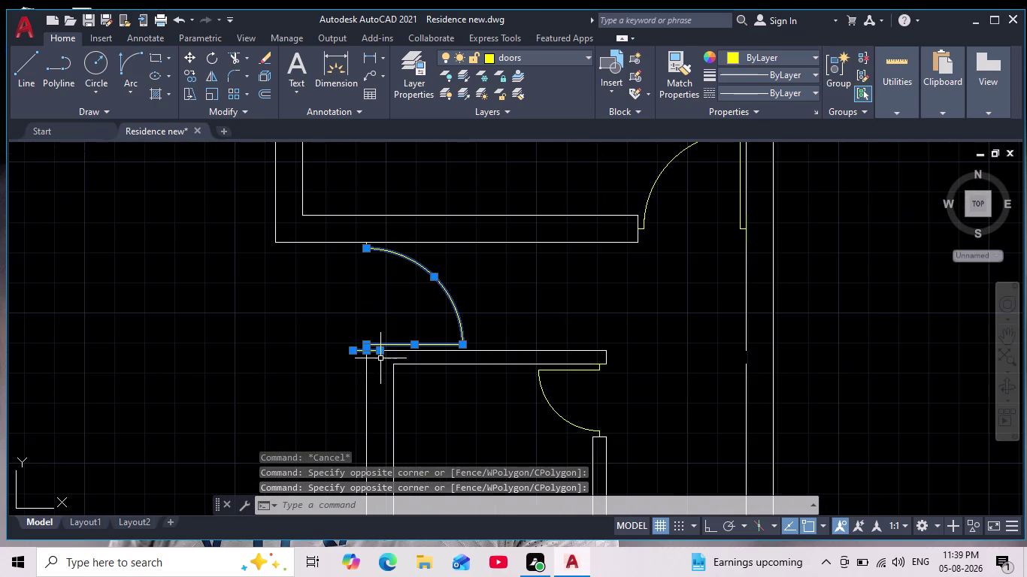
Copy the selected door swing a short distance along the wall.
click(194, 78)
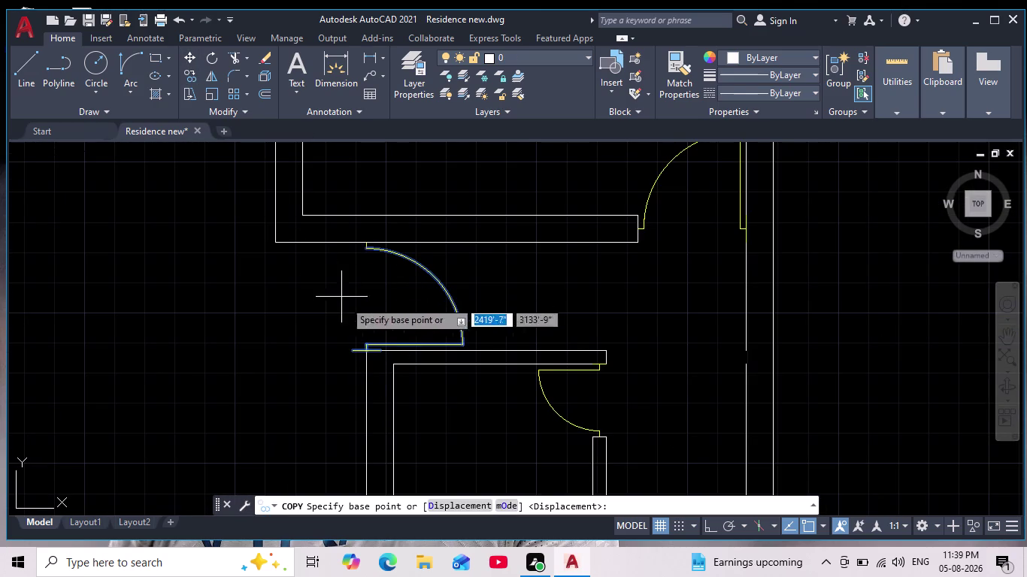
scroll(up, 3)
click(341, 337)
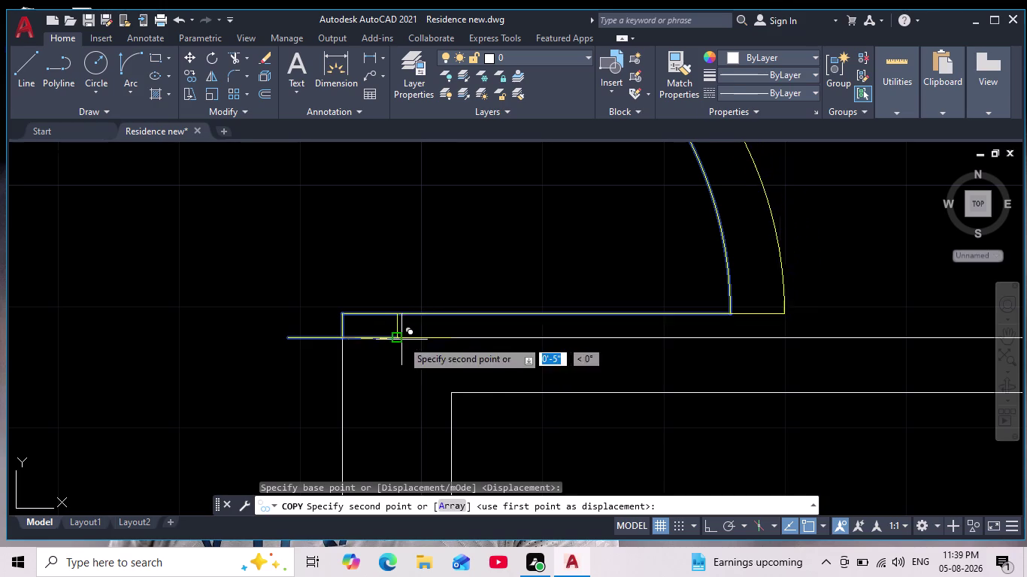
click(401, 340)
scroll(down, 3)
key(Escape)
Erase the stray leftover object near the doorway.
scroll(up, 3)
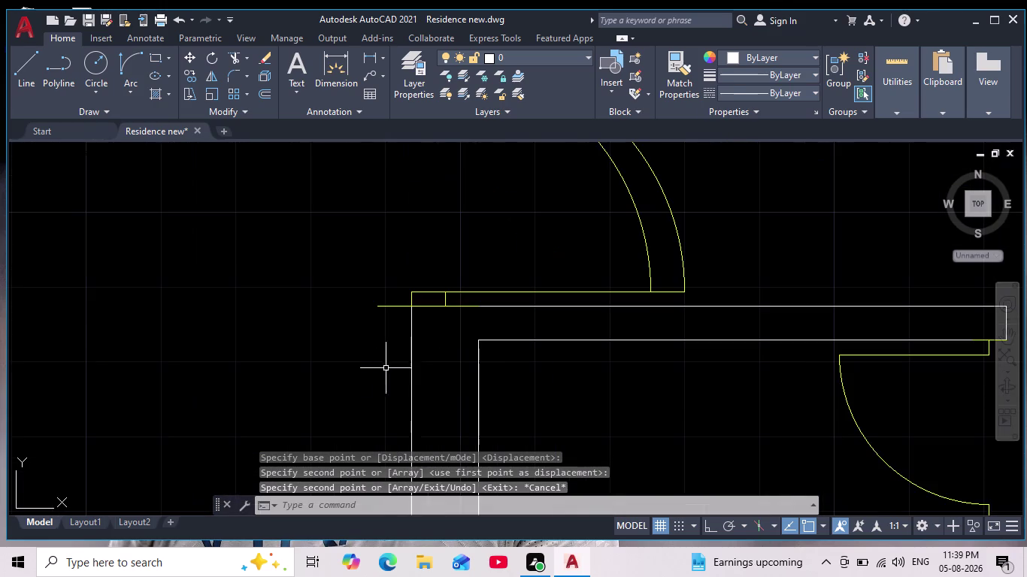
scroll(up, 3)
scroll(down, 3)
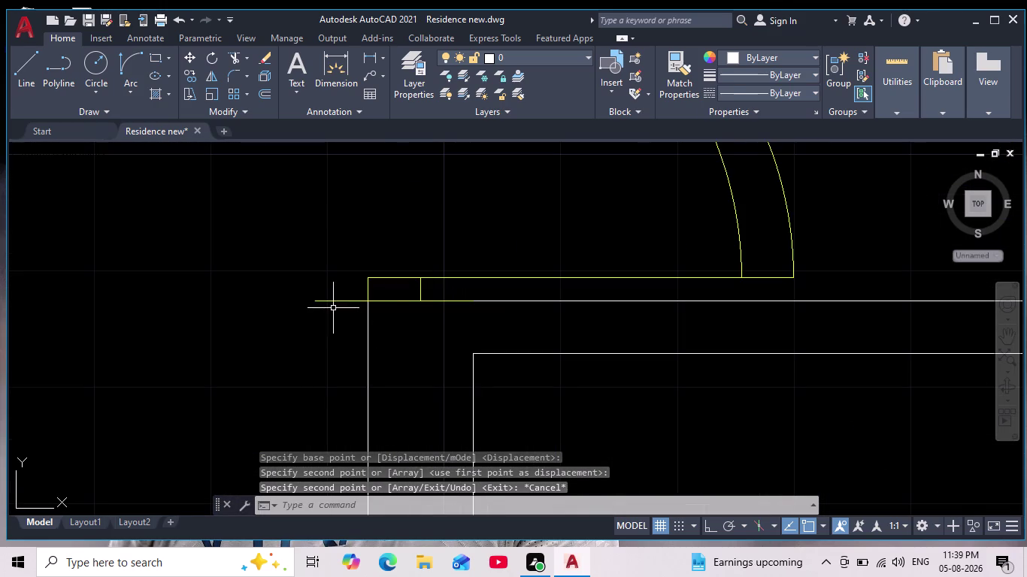
click(336, 302)
key(Delete)
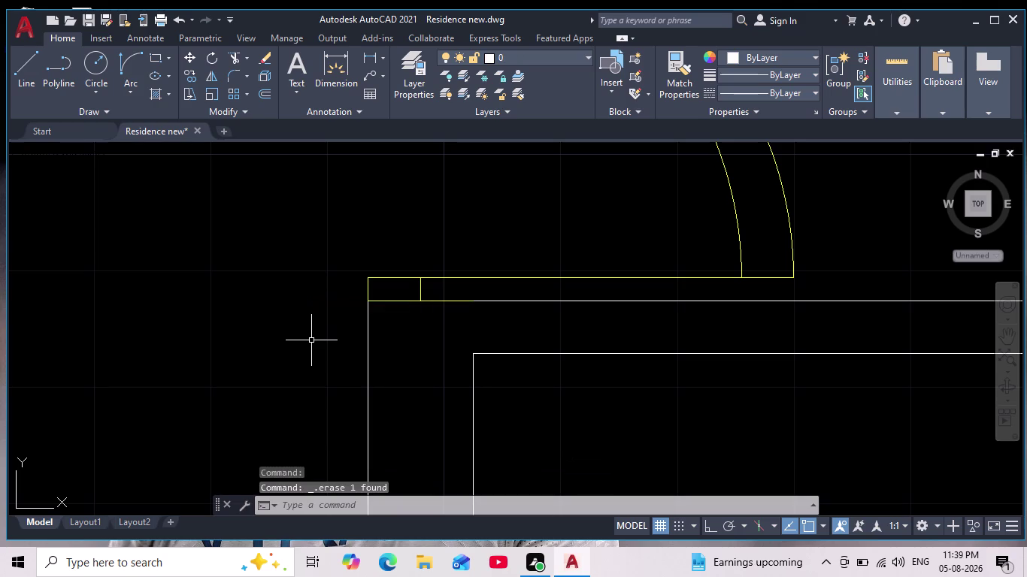
Erase the inner duplicate door arc and save the drawing.
scroll(down, 3)
scroll(up, 3)
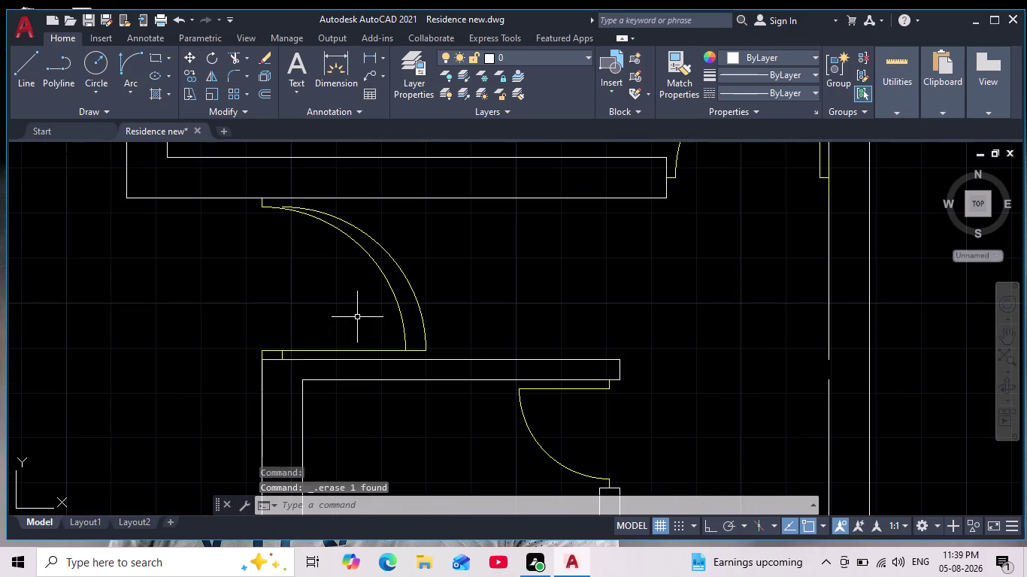
click(414, 277)
click(405, 287)
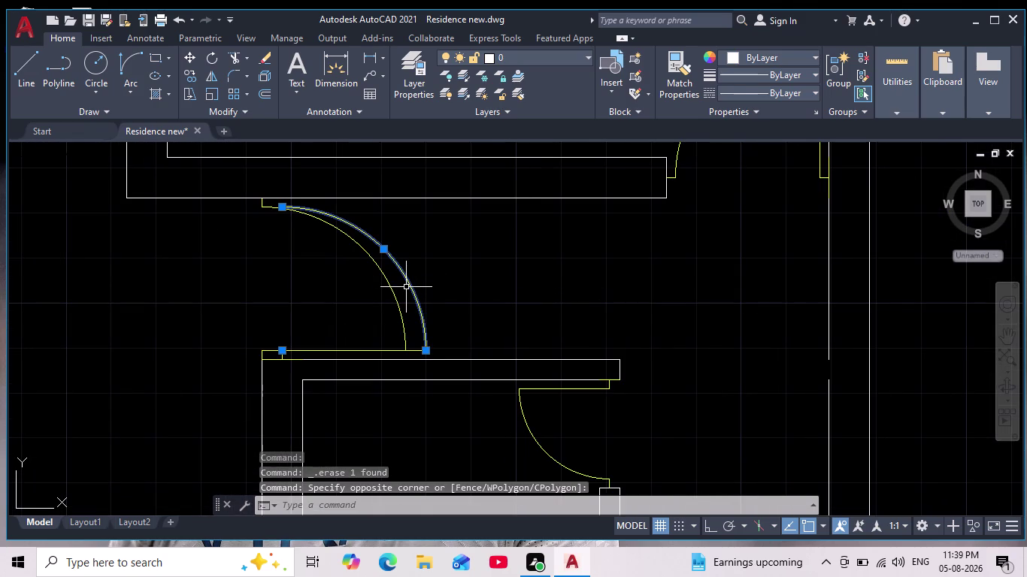
key(Delete)
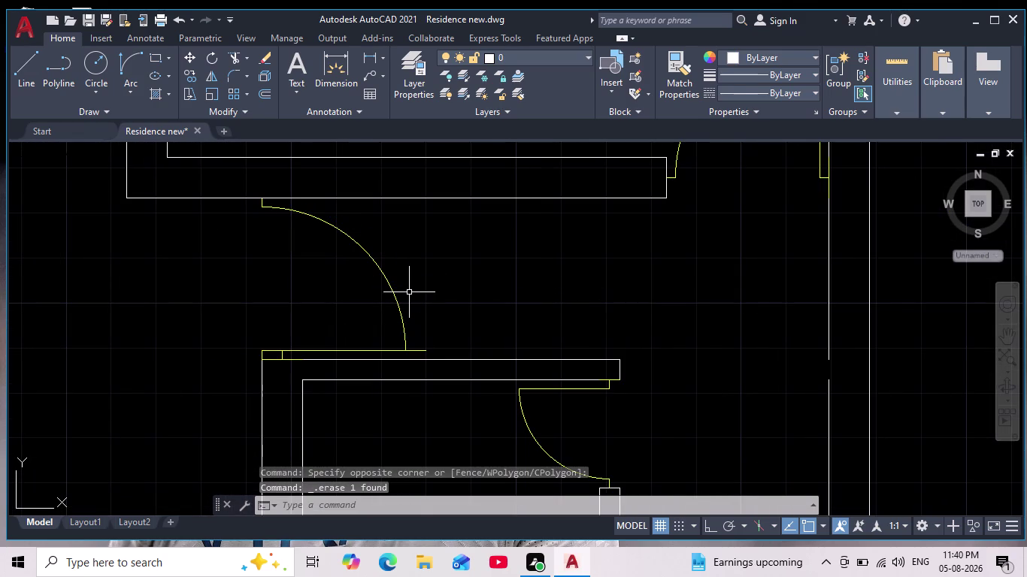
key(ctrl+s)
key(ctrl+s)
Undo the arc deletion, then select and erase the inner door arc again.
key(ctrl+z)
key(Escape)
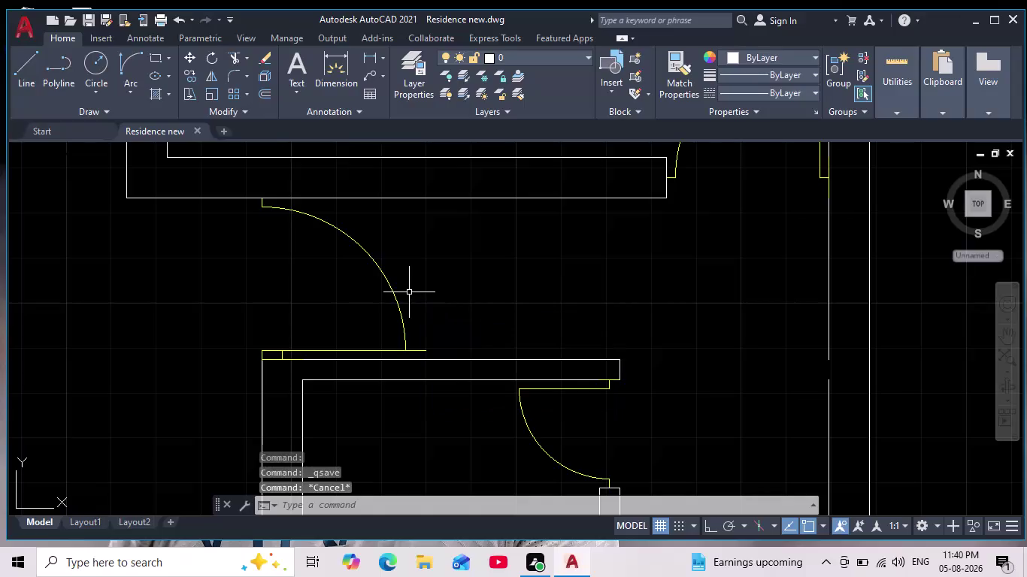
key(ctrl+z)
key(ctrl+z)
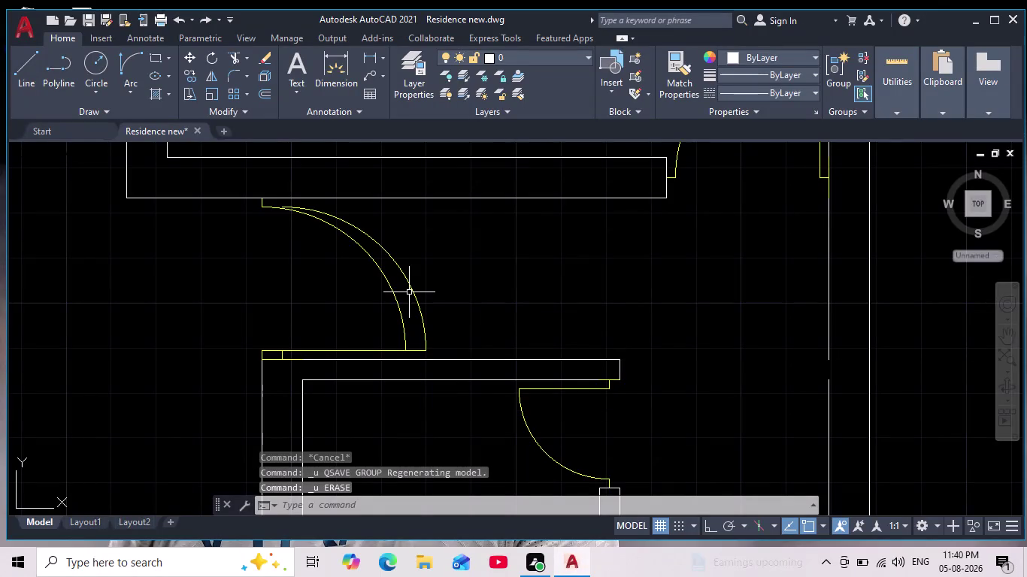
scroll(up, 3)
click(396, 303)
click(338, 315)
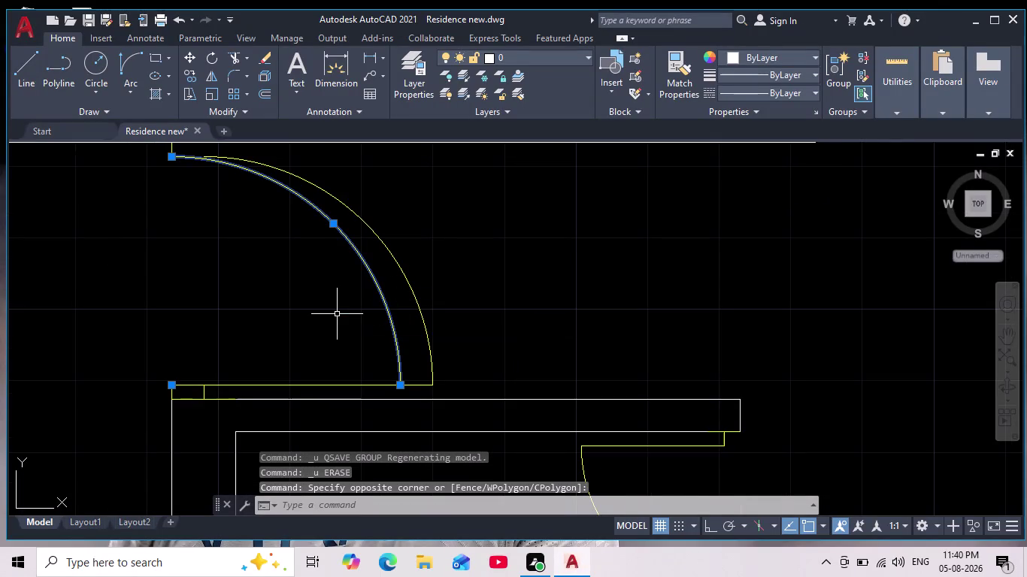
key(Delete)
scroll(down, 3)
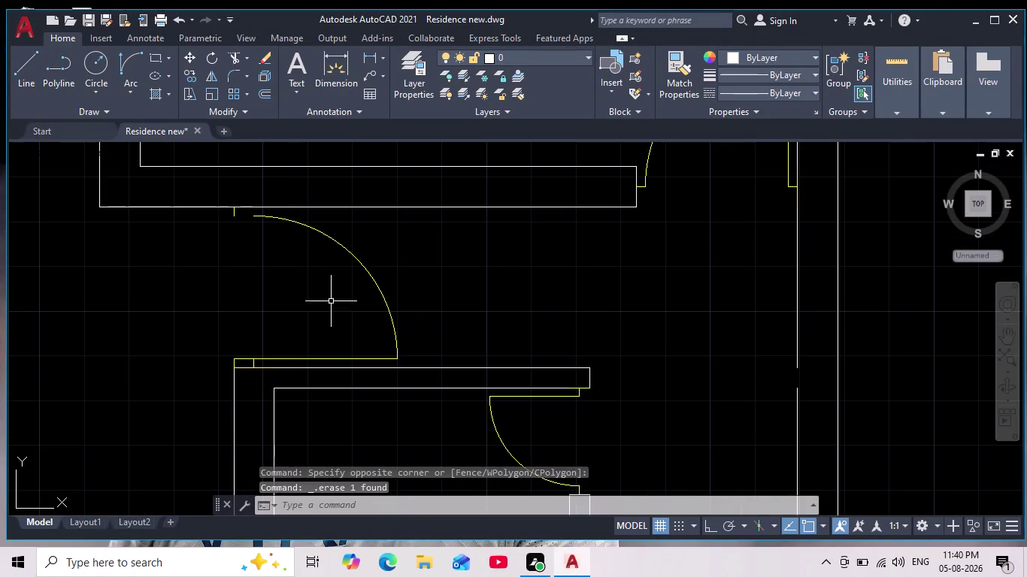
Undo repeatedly back past the door Copy, leaving a single swing.
key(ctrl+z)
key(ctrl+z)
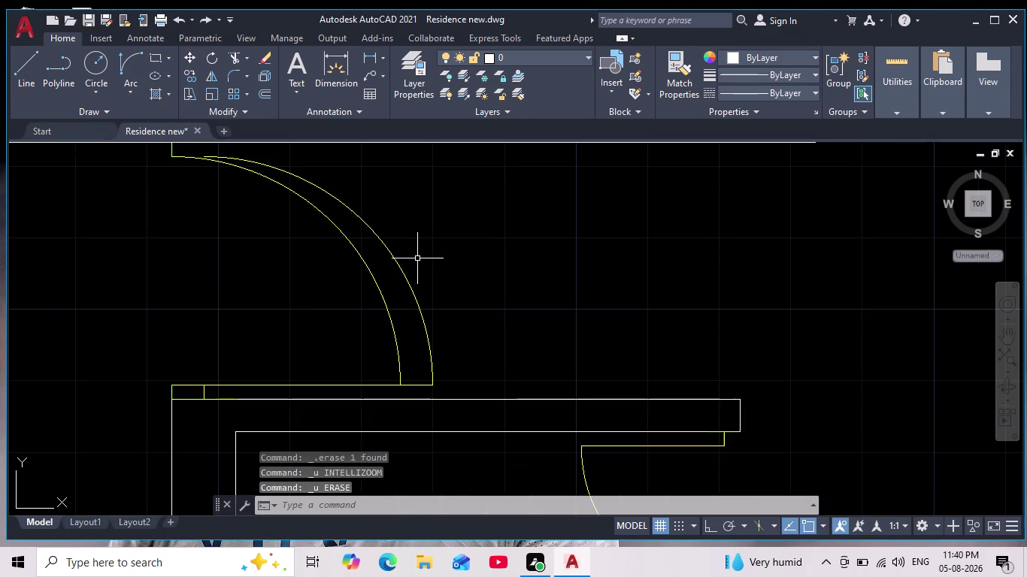
key(ctrl+z)
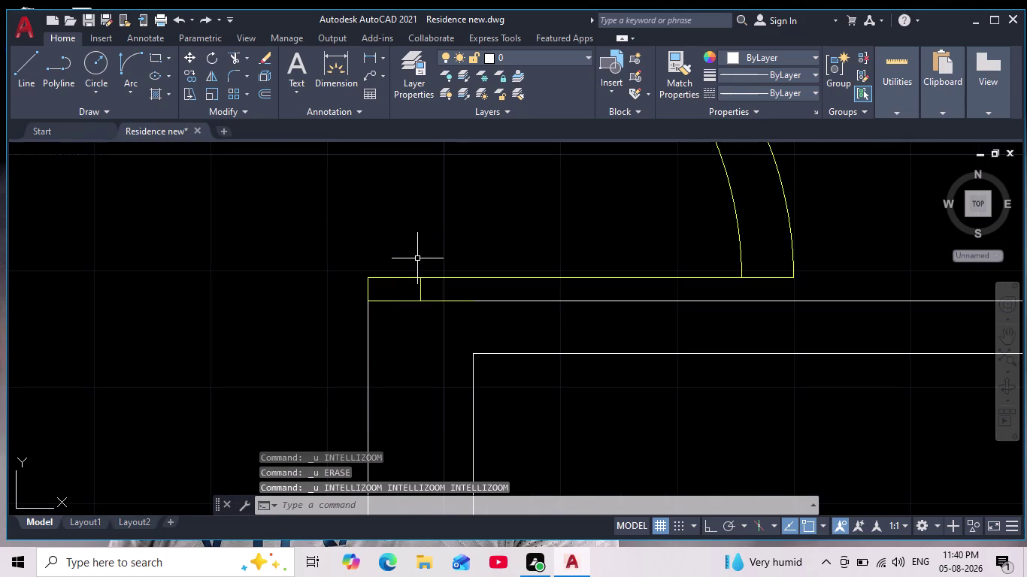
key(ctrl+z)
key(ctrl+z)
key(ctrl+z)
key(ctrl+z)
key(ctrl+z)
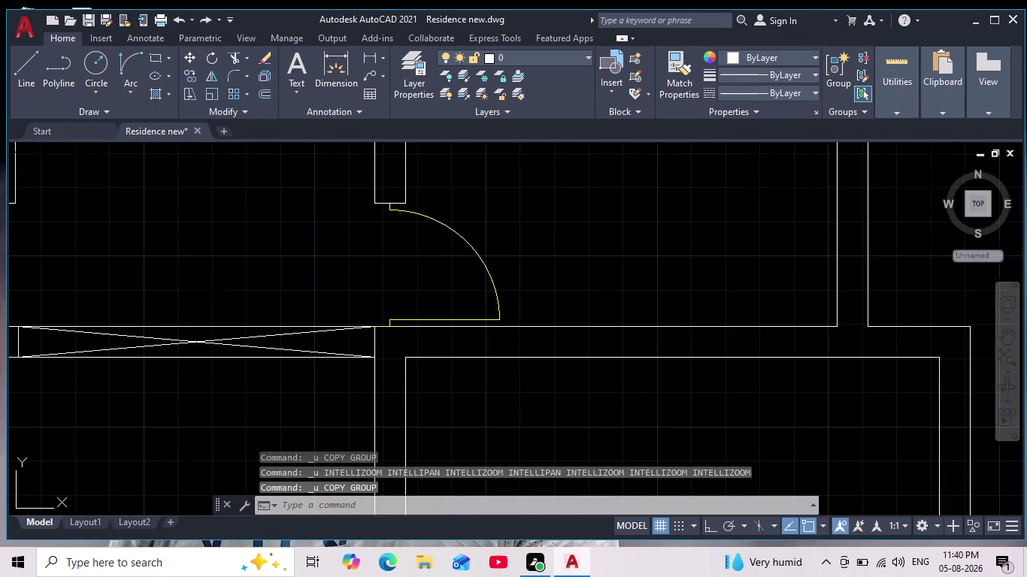
scroll(down, 3)
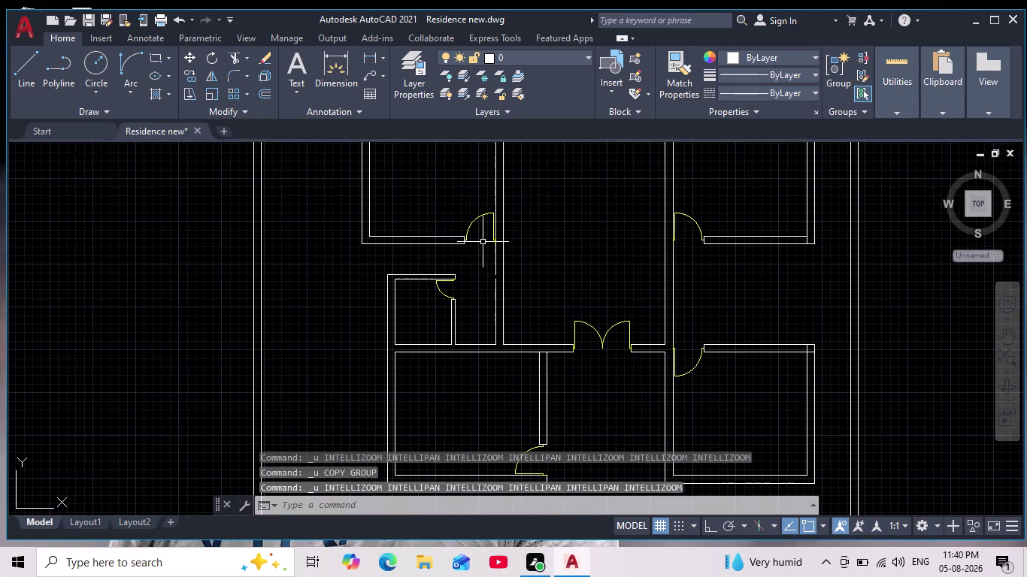
Pan to the corridor door and select its swing and jamb lines.
middle_drag(591, 236, 459, 272)
scroll(down, 3)
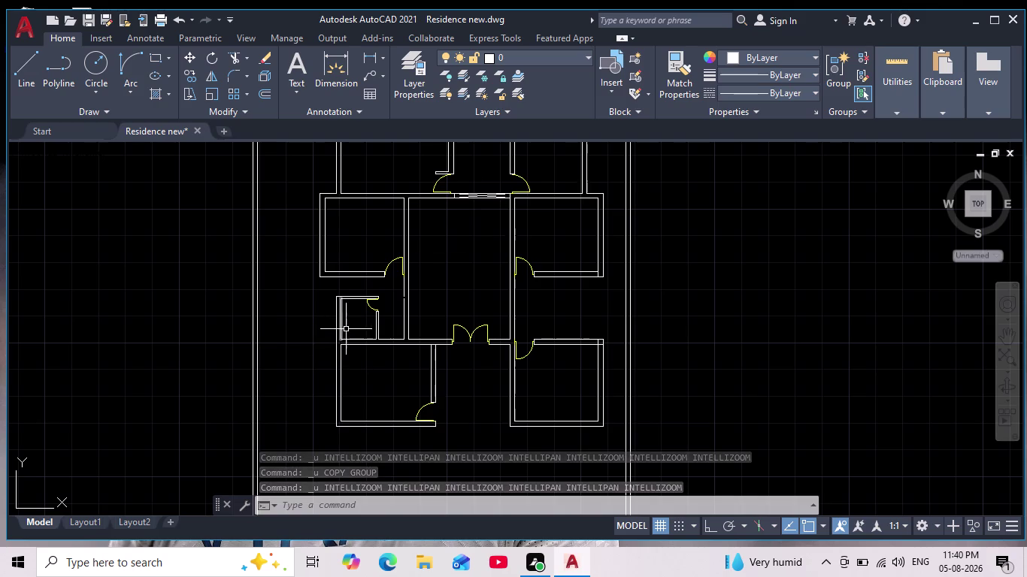
middle_drag(500, 231, 460, 286)
scroll(up, 3)
scroll(up, 3)
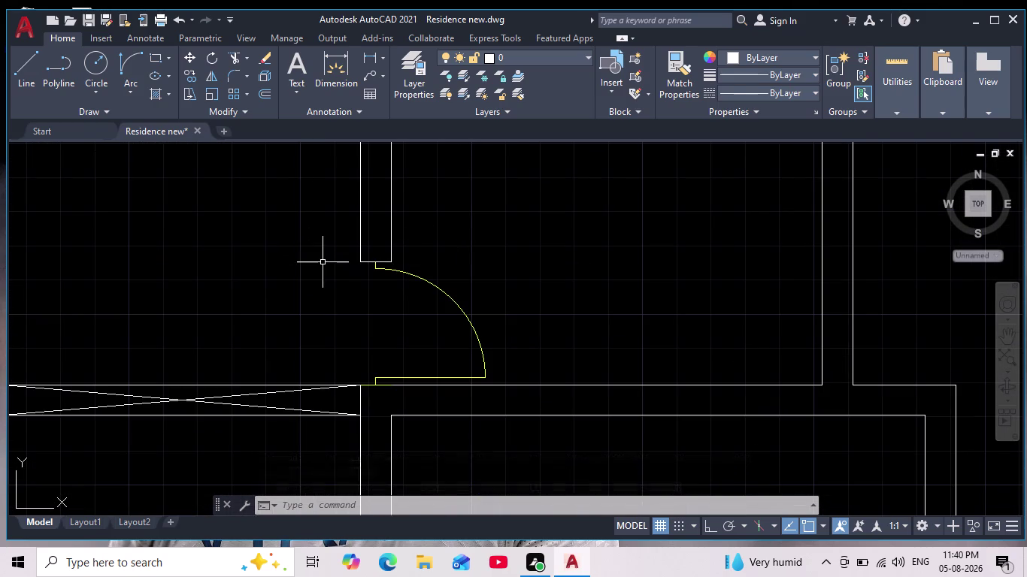
drag(315, 256, 318, 273)
click(503, 397)
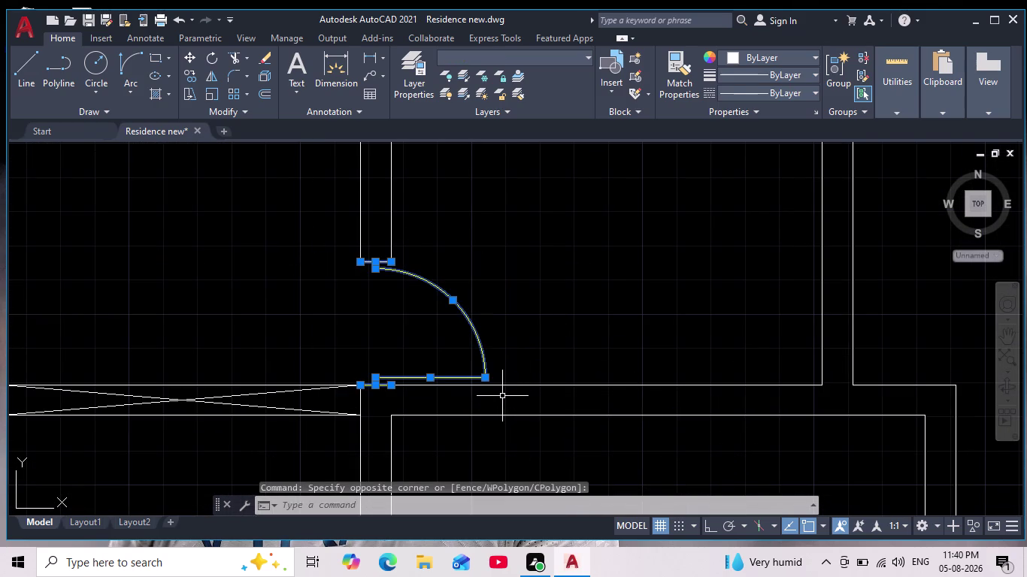
Clear the door selection and cancel any pending command.
scroll(down, 3)
middle_drag(366, 419, 437, 309)
scroll(down, 3)
scroll(up, 3)
key(Escape)
key(Escape)
middle_drag(322, 254, 315, 357)
key(Escape)
key(Escape)
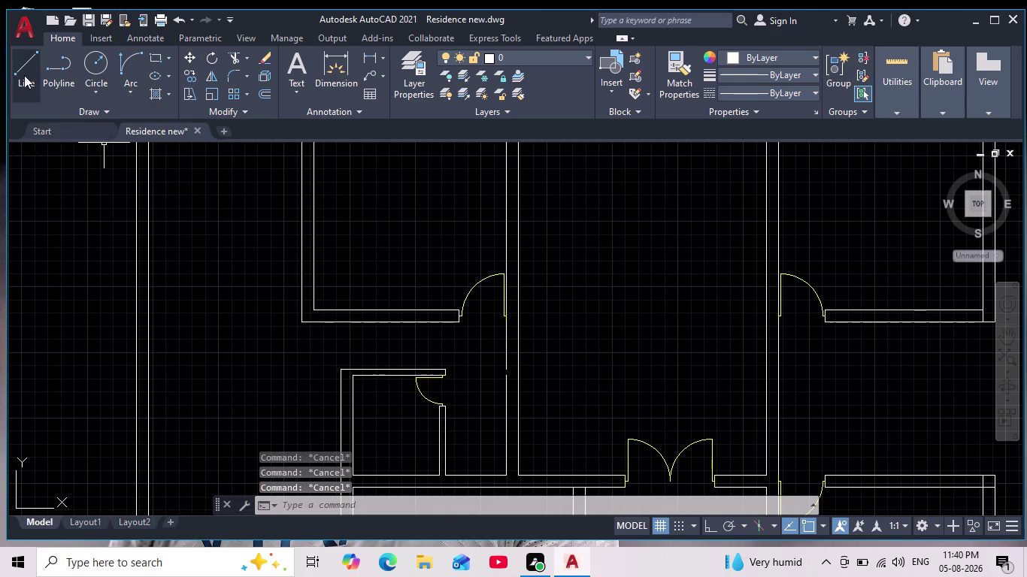
Make 'doors' the current layer from the Layer drop-down.
click(574, 56)
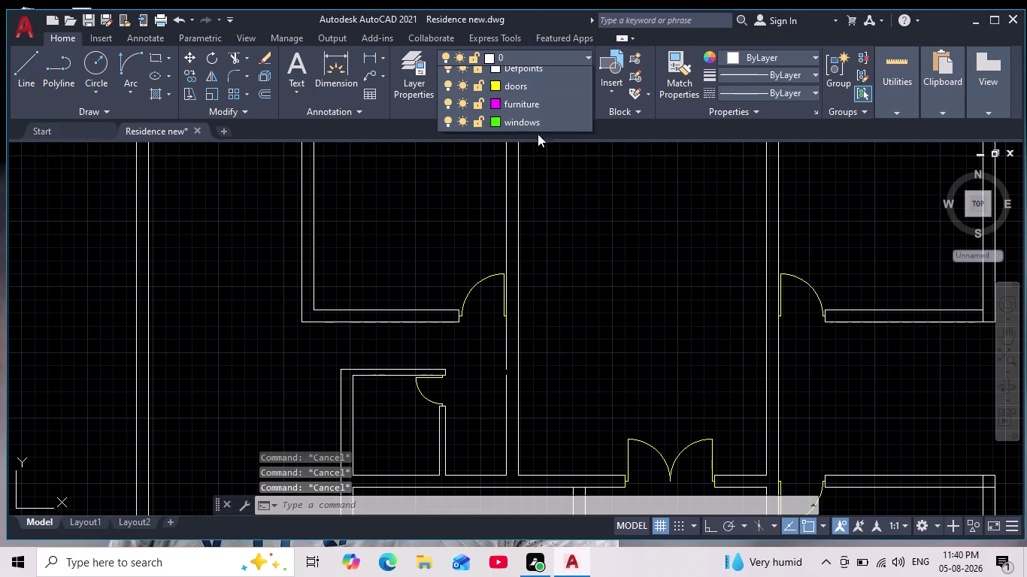
click(526, 110)
scroll(up, 3)
middle_drag(380, 316, 314, 502)
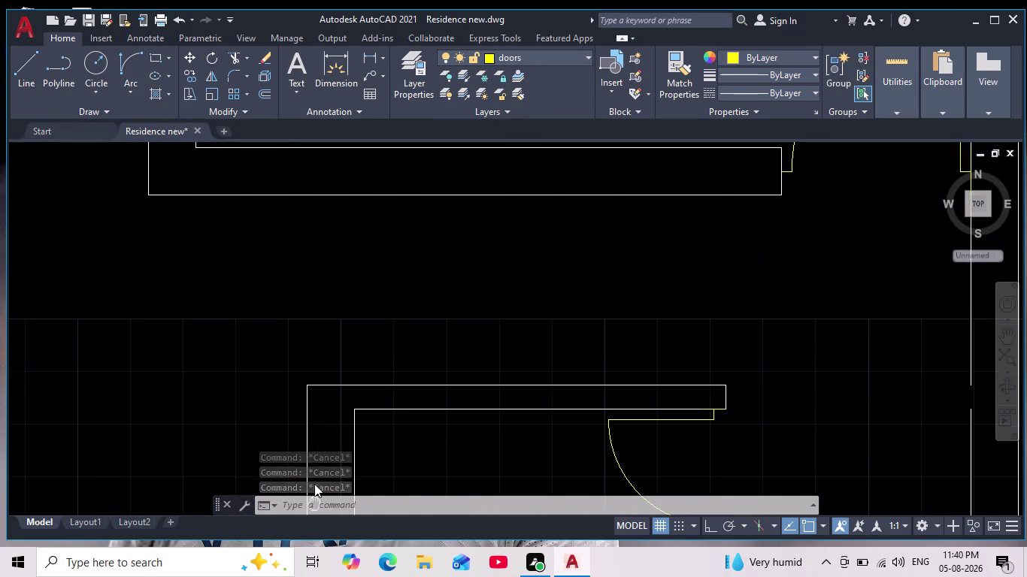
Draw a 2-unit line from the lower wall end with Ortho on.
click(31, 82)
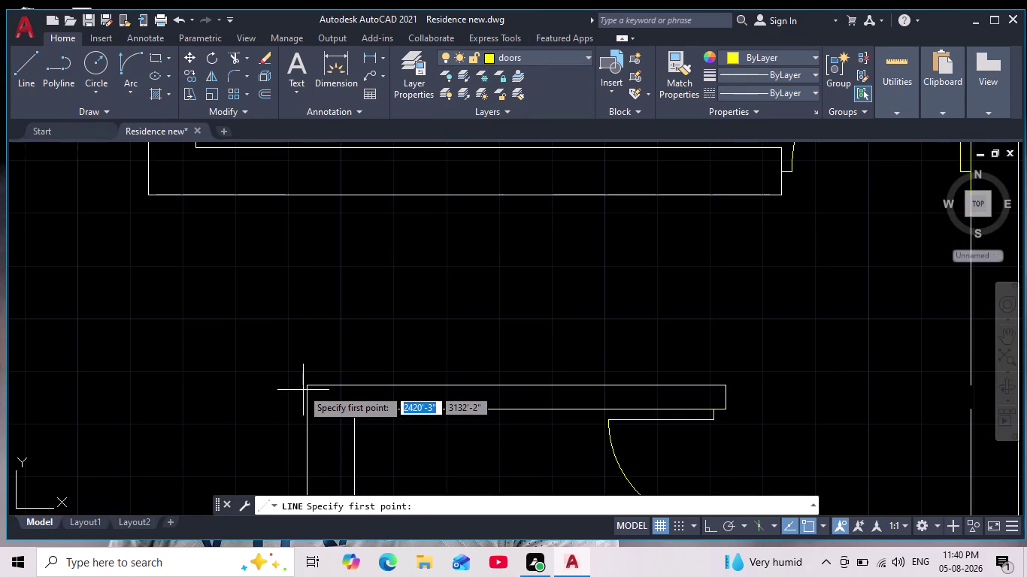
click(354, 384)
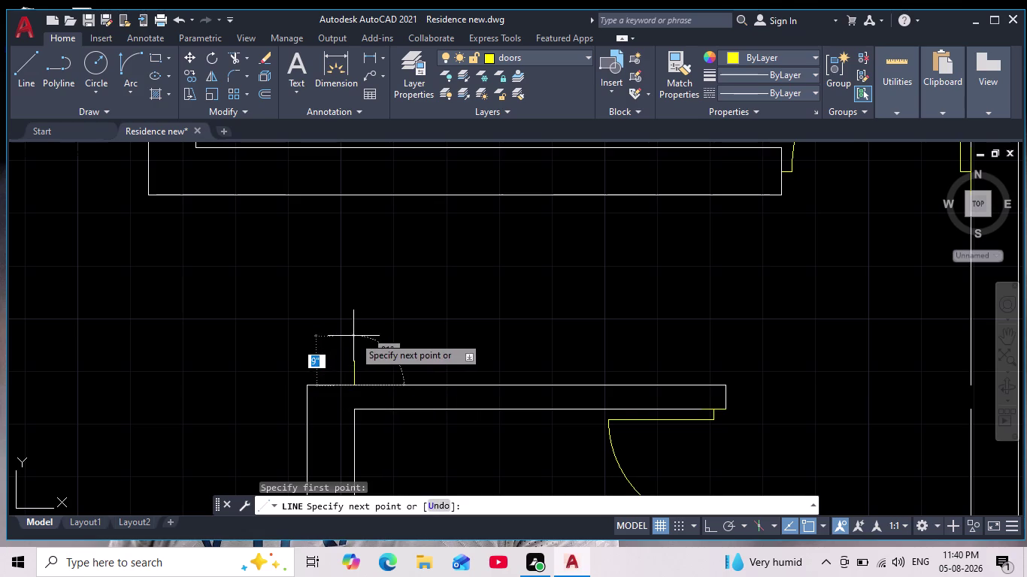
click(706, 525)
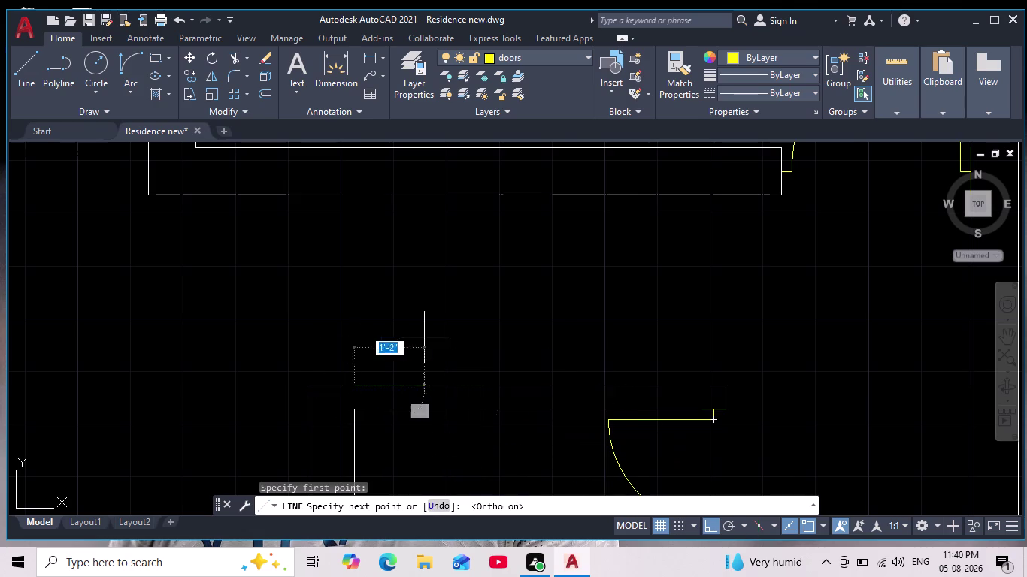
key(2)
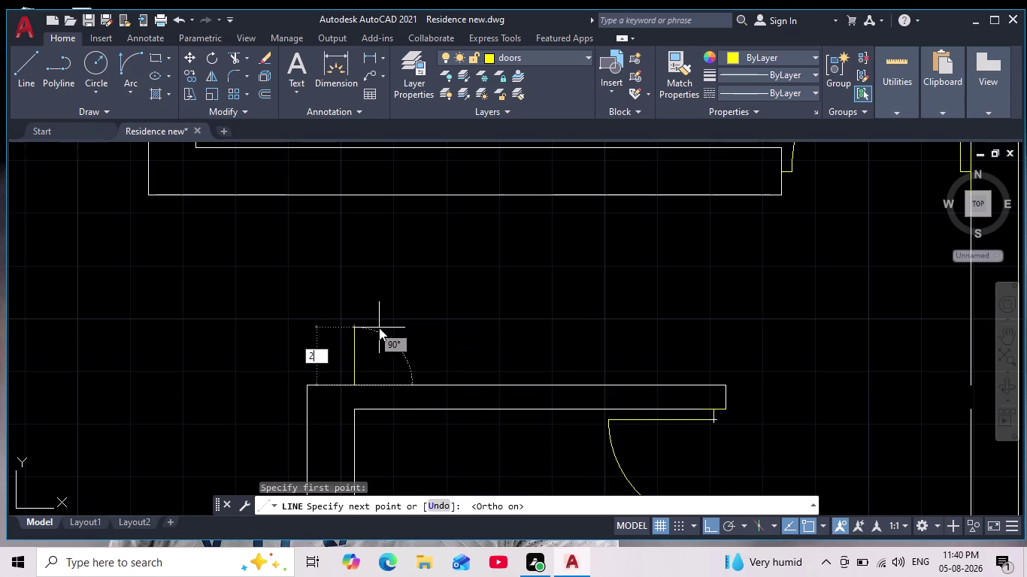
key(Return)
key(space)
key(space)
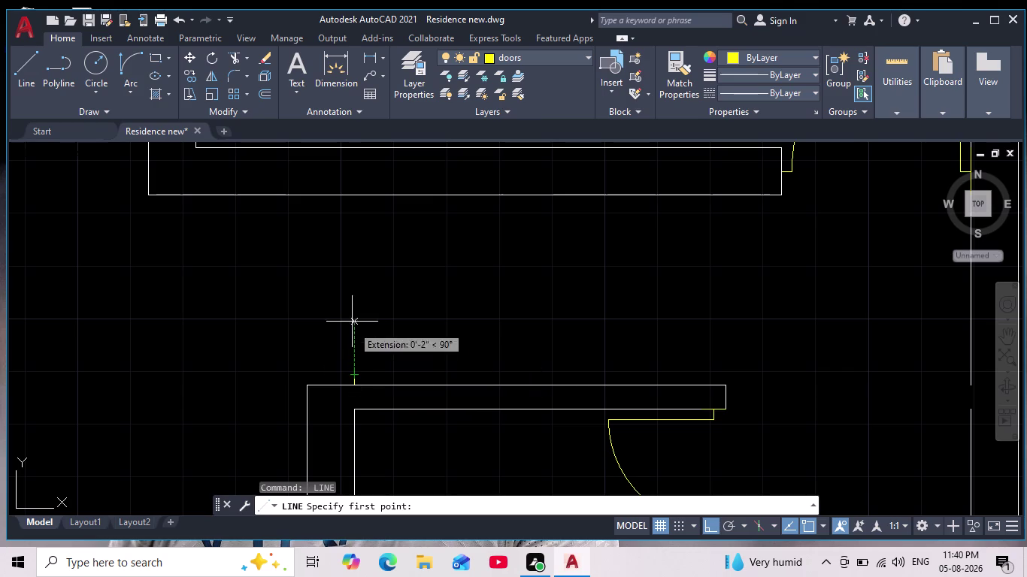
Draw a vertical line from the upper wall across the doorway, then select it.
click(354, 198)
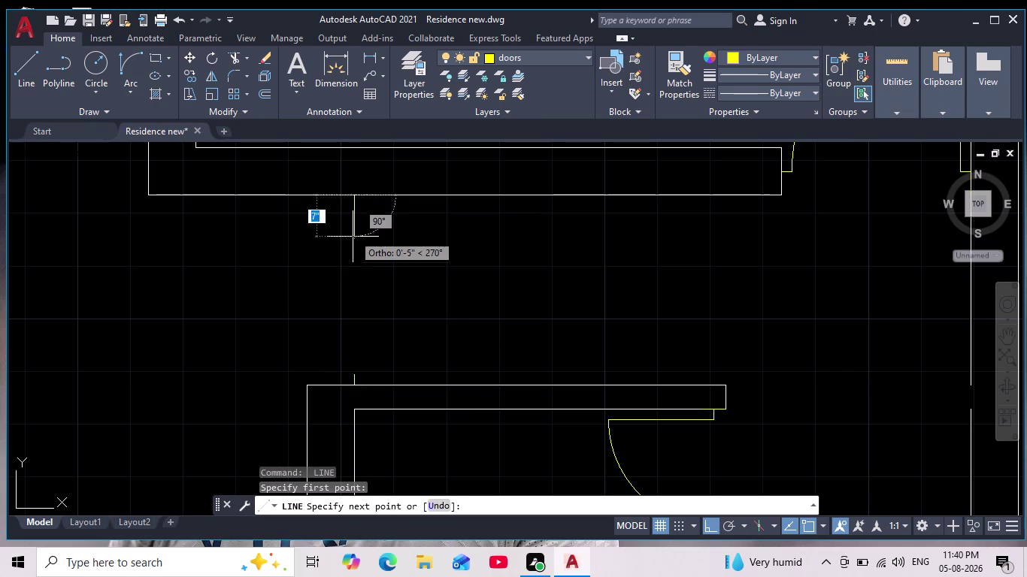
key(2)
key(Return)
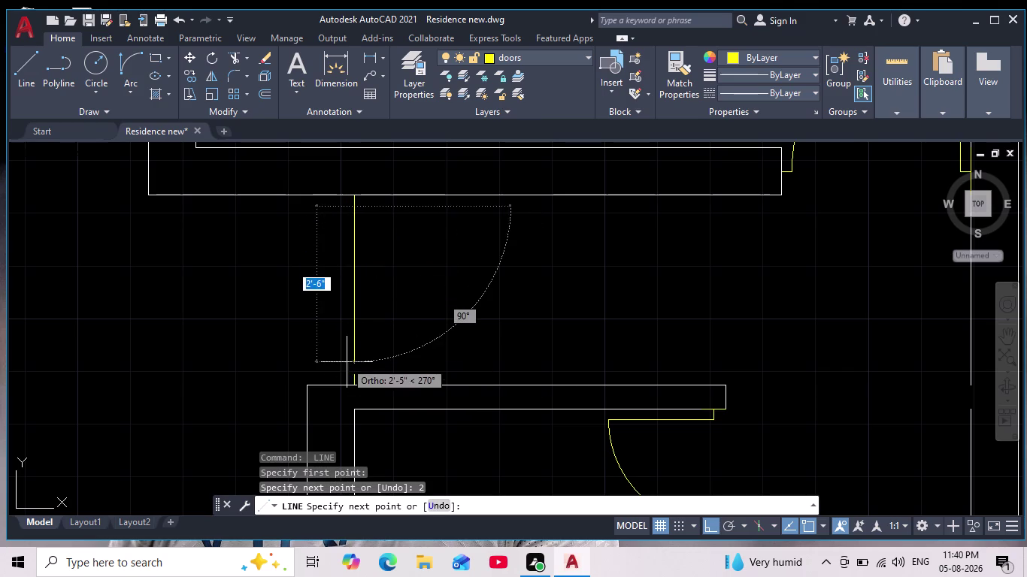
scroll(up, 3)
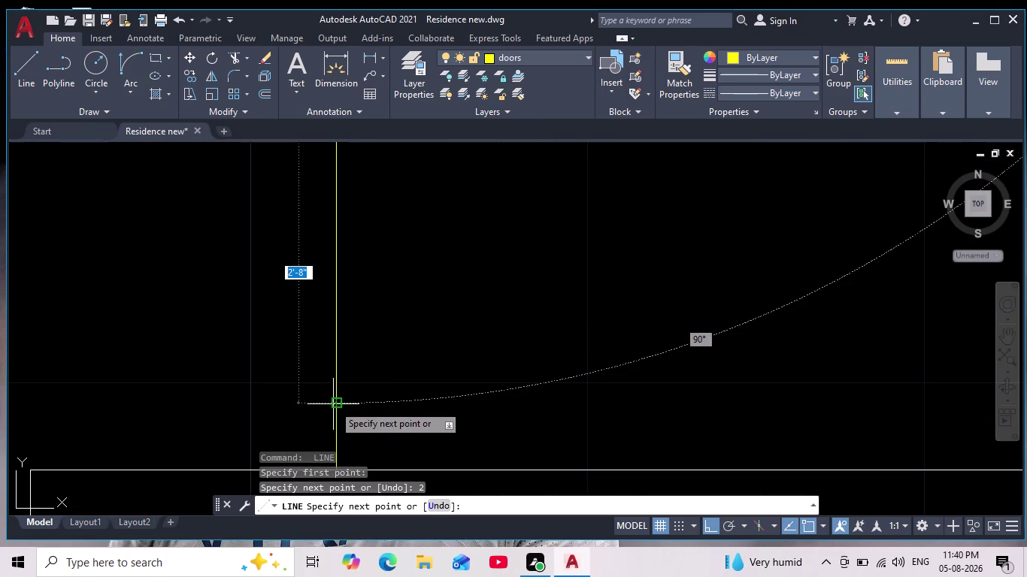
click(333, 404)
key(Escape)
scroll(down, 3)
drag(360, 292, 353, 292)
click(310, 300)
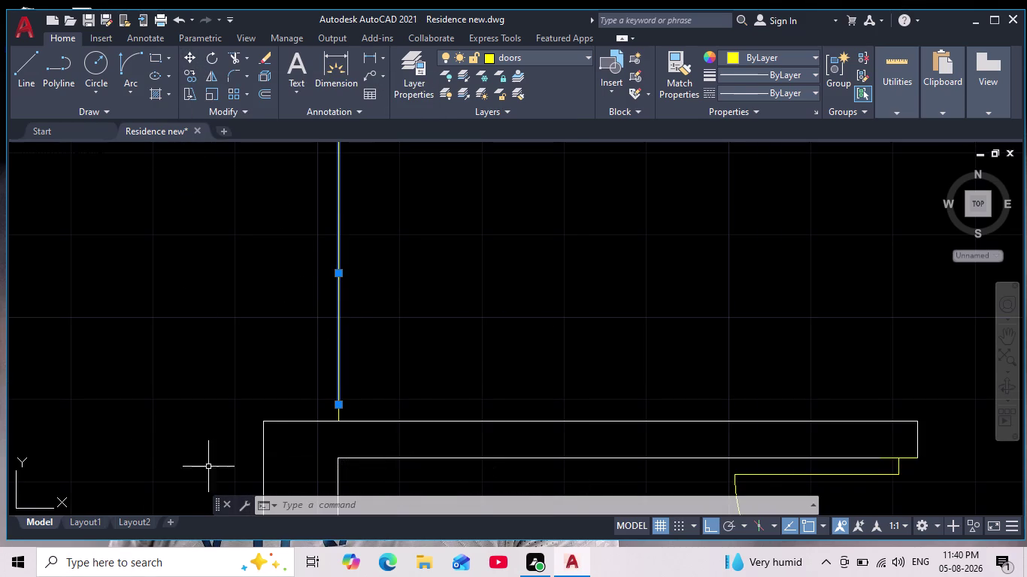
scroll(down, 3)
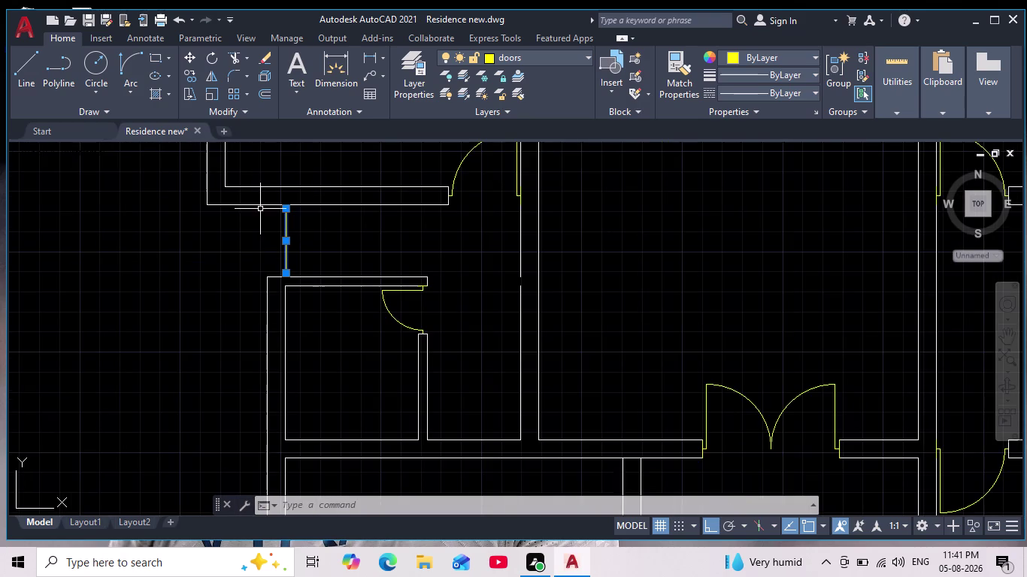
scroll(up, 3)
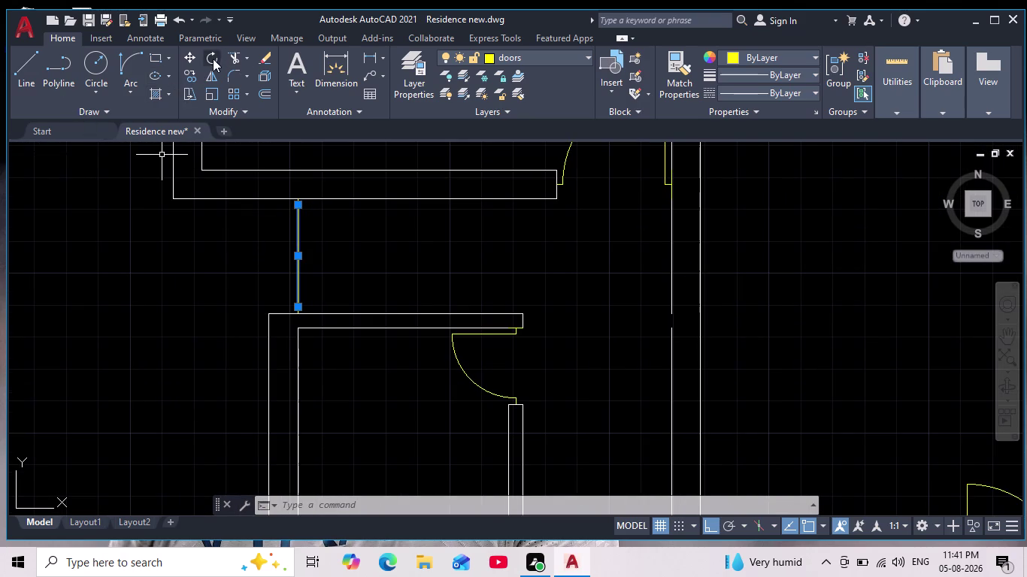
Rotate the door line 270° about its lower endpoint so it lies flat.
click(213, 59)
scroll(up, 3)
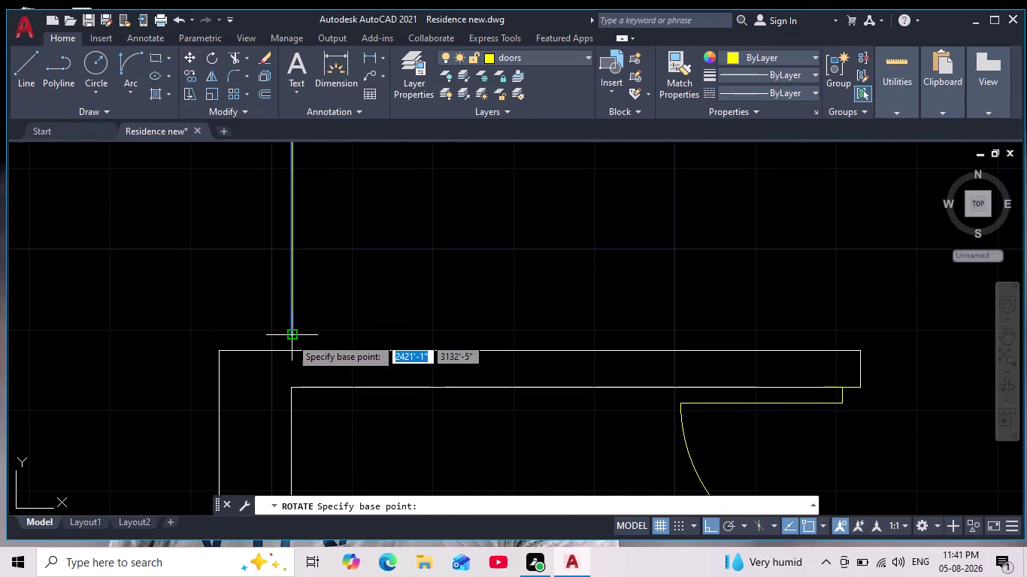
click(290, 336)
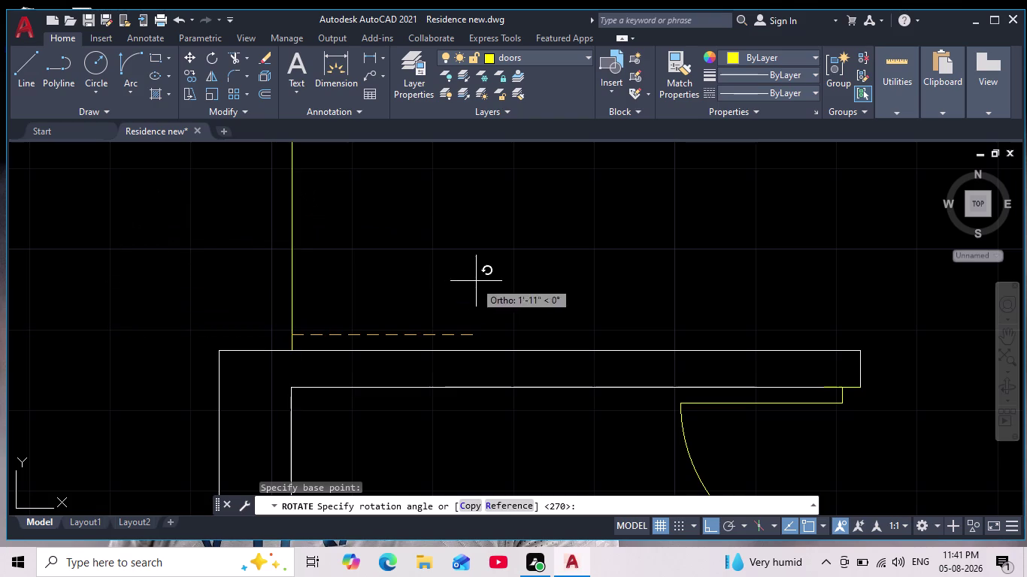
click(252, 424)
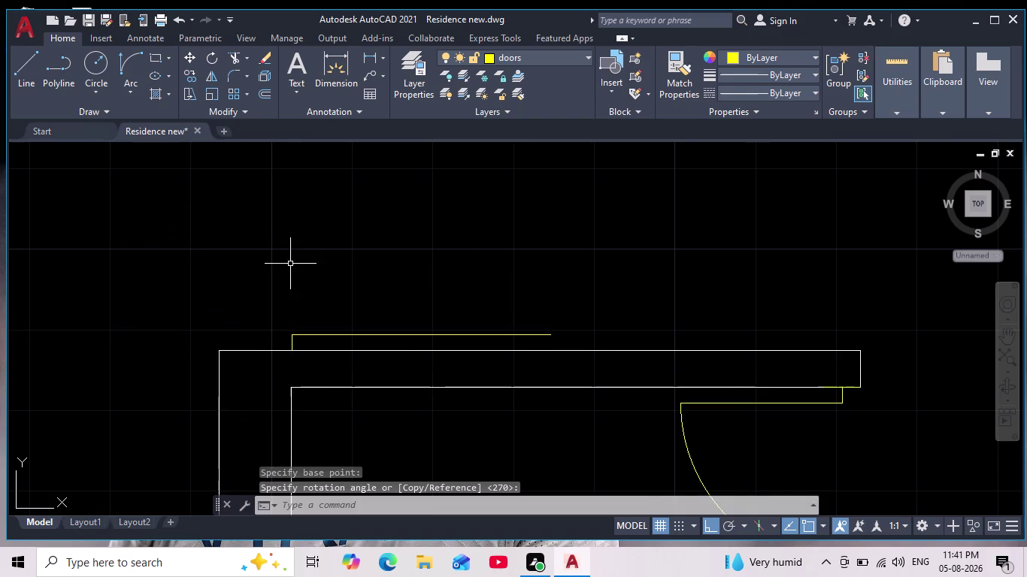
scroll(down, 3)
middle_drag(302, 252, 272, 304)
scroll(down, 3)
Draw the yellow door swing arc by start, end and direction points.
drag(122, 69, 128, 78)
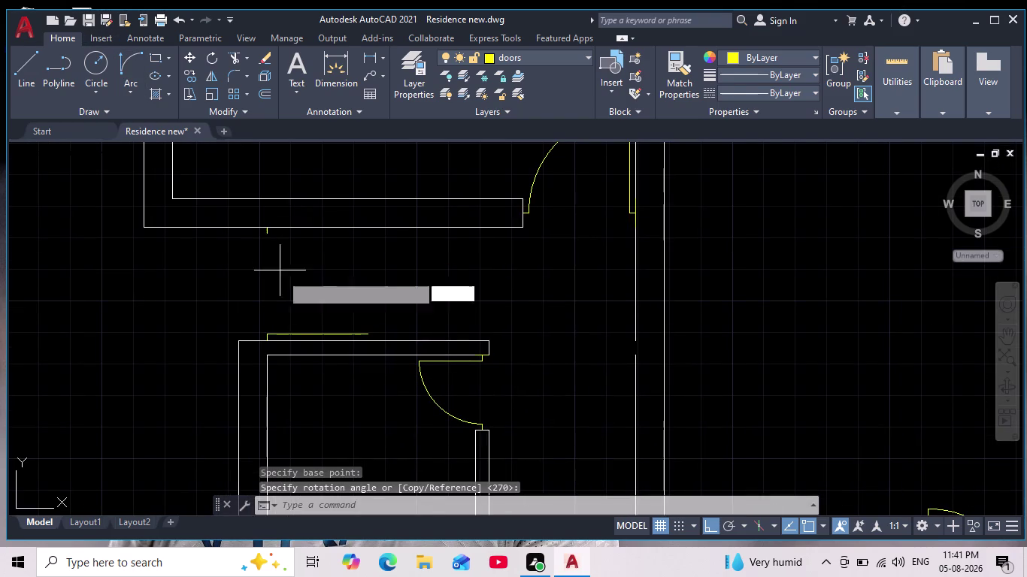
scroll(up, 3)
click(263, 196)
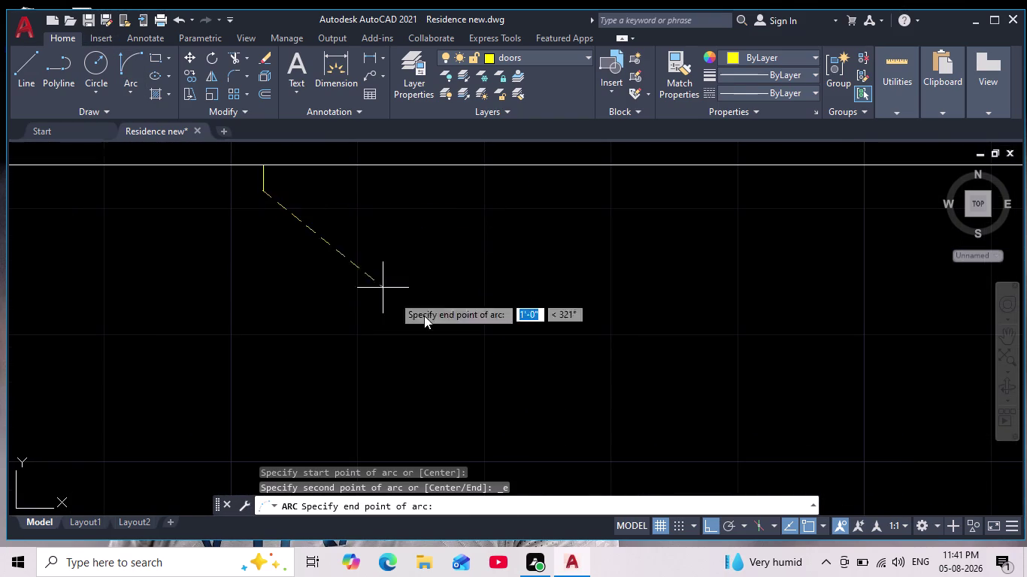
middle_drag(462, 344, 431, 292)
scroll(down, 3)
click(561, 452)
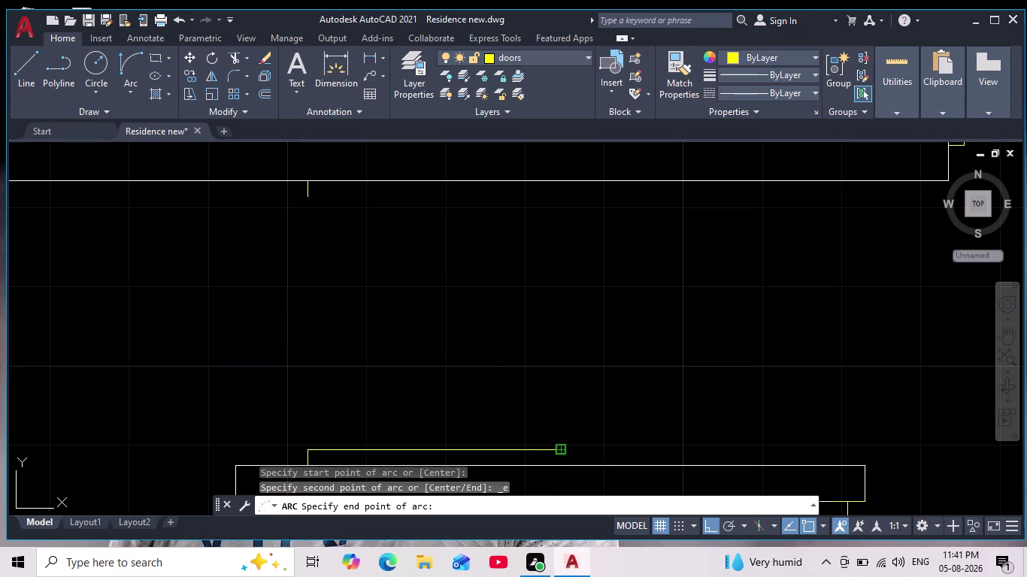
click(581, 367)
scroll(down, 3)
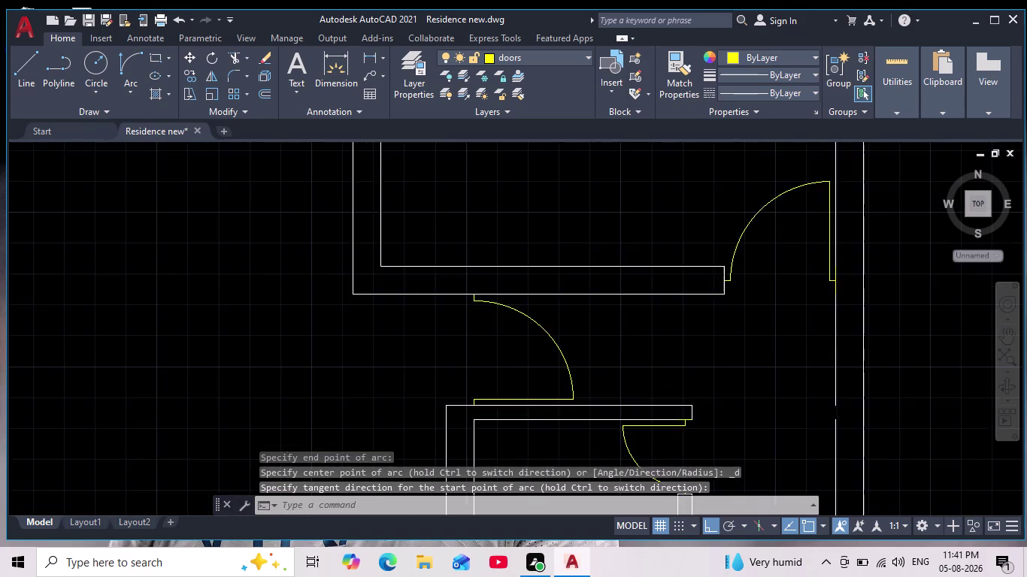
middle_drag(580, 366, 464, 288)
scroll(down, 3)
scroll(up, 3)
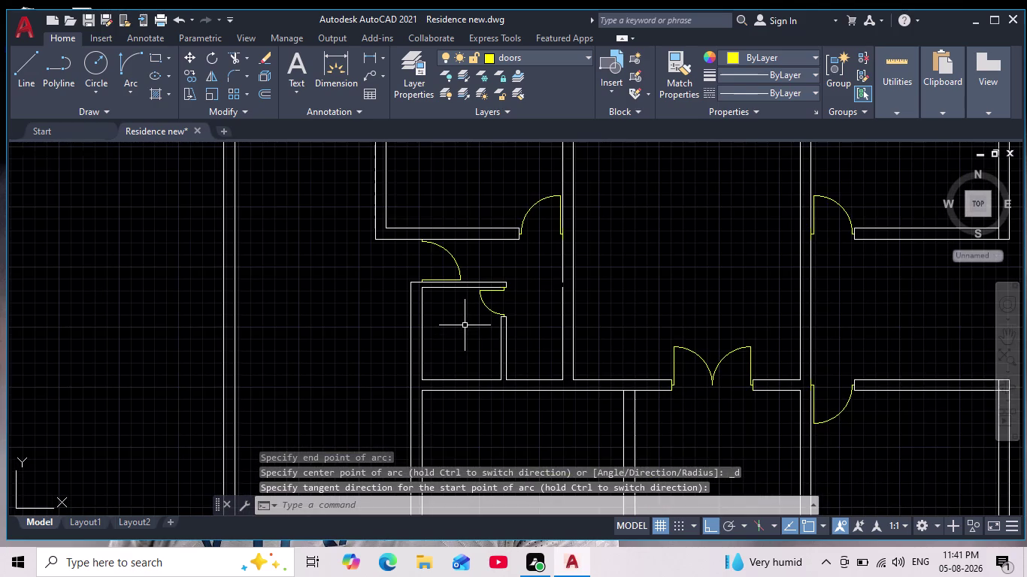
Cancel the active command with repeated Escape.
middle_drag(465, 325, 450, 349)
key(Escape)
key(Escape)
key(Escape)
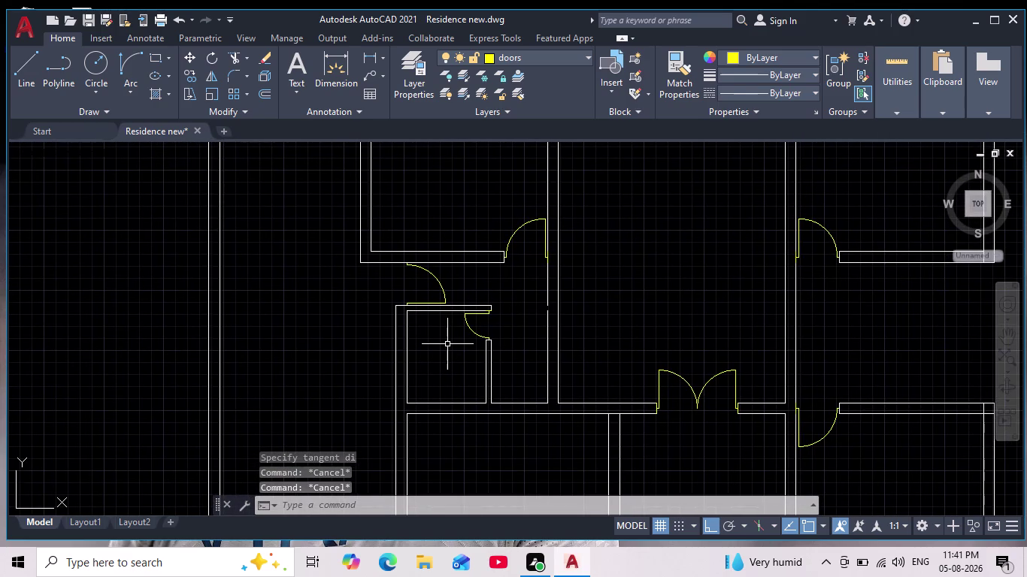
key(Escape)
key(Escape)
key(Escape)
key(Escape)
key(Escape)
key(Escape)
key(Escape)
key(Escape)
key(Escape)
key(Escape)
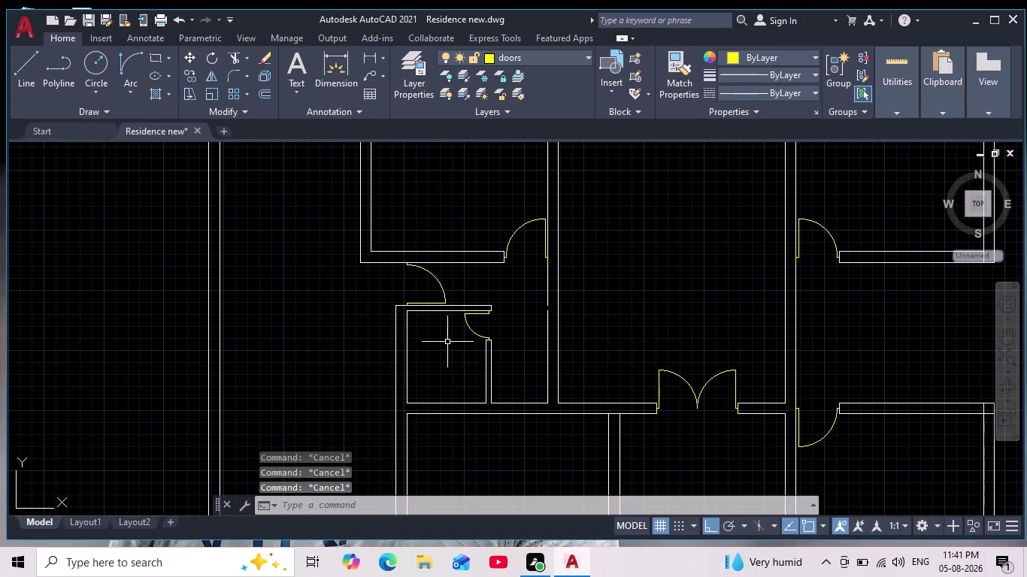
Zoom out and pan around to review the whole floor plan.
scroll(down, 3)
middle_drag(461, 361, 409, 312)
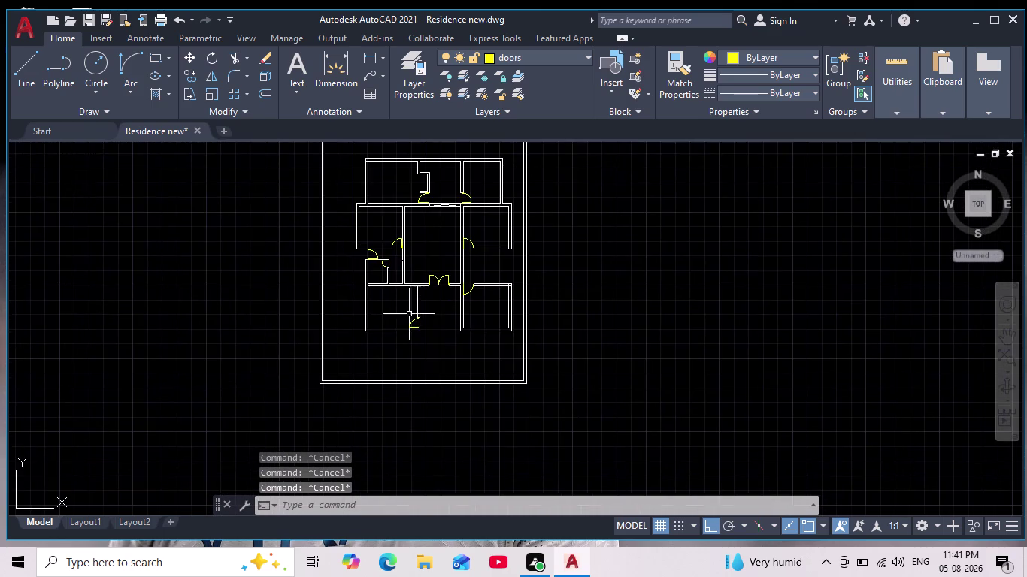
scroll(up, 3)
middle_drag(423, 335, 405, 383)
scroll(down, 3)
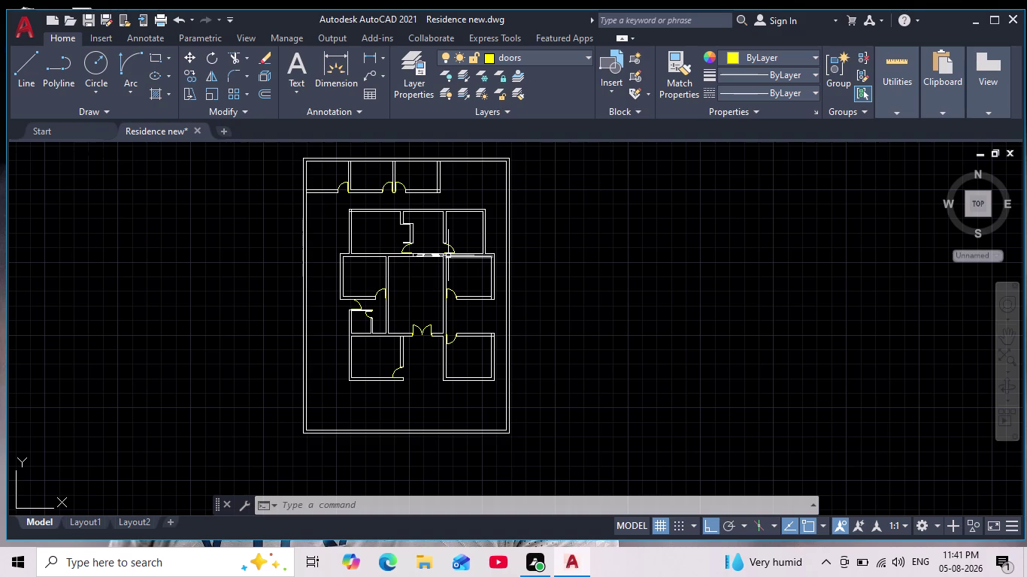
scroll(up, 3)
scroll(down, 3)
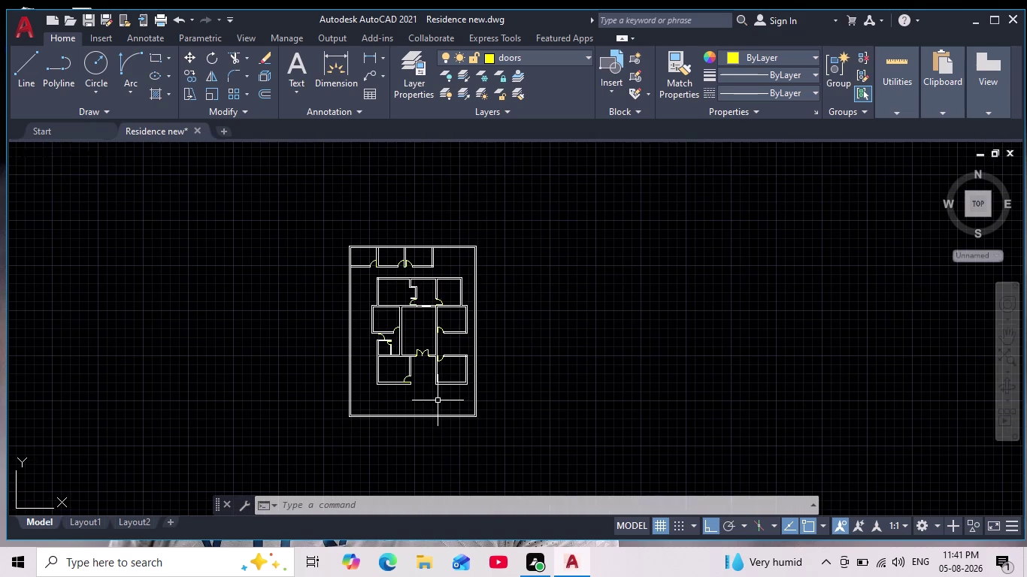
middle_drag(438, 400, 420, 400)
scroll(up, 3)
middle_drag(412, 390, 403, 381)
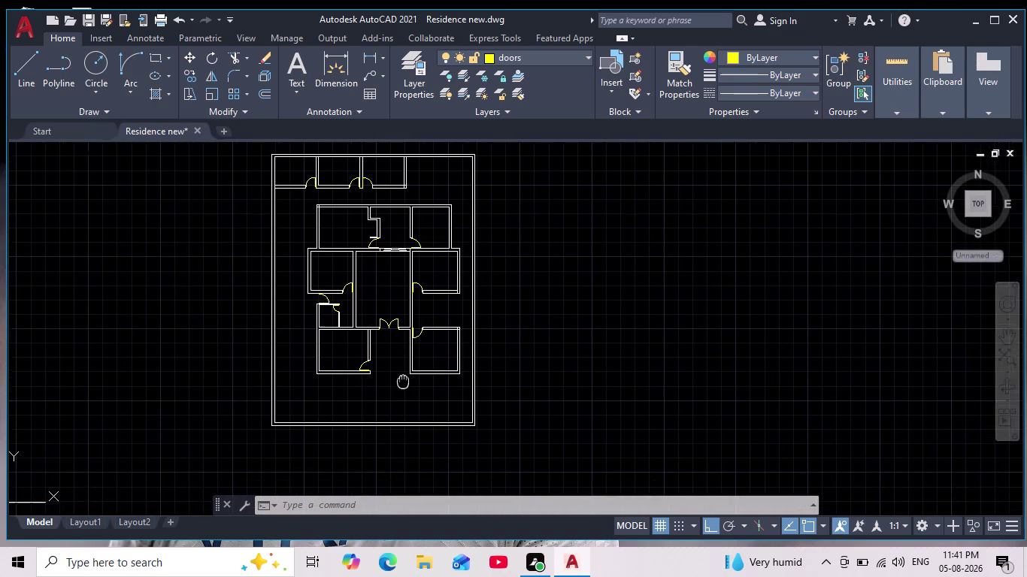
middle_drag(403, 381, 400, 368)
scroll(up, 3)
scroll(down, 3)
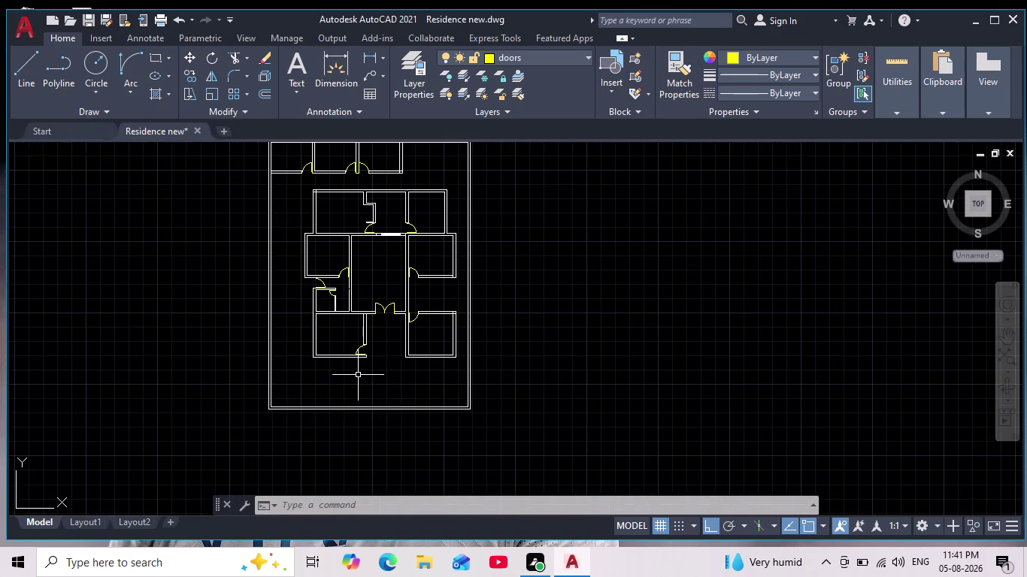
middle_drag(360, 377, 373, 426)
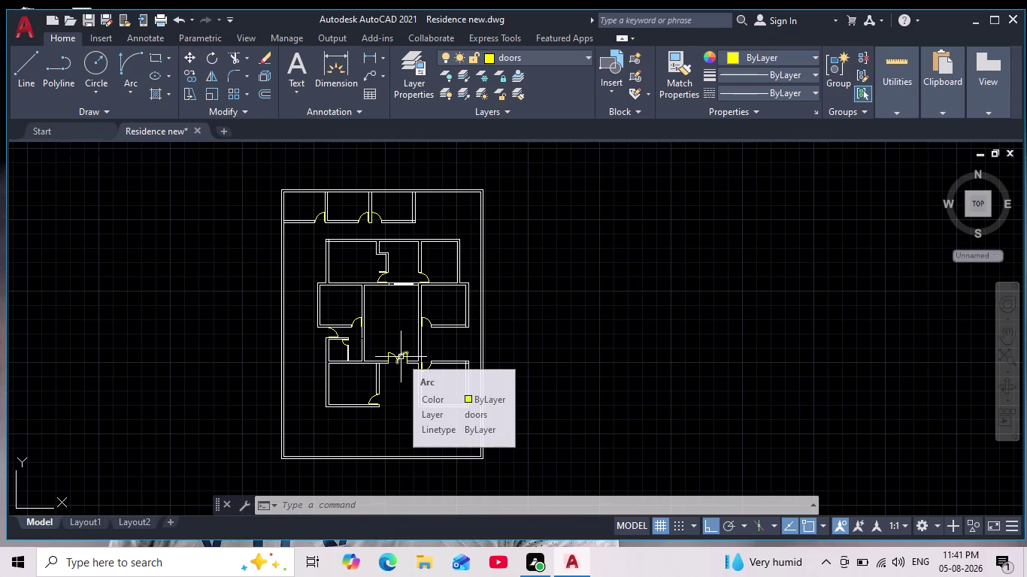
Bring the top rooms into view and start Multiline Text with MT.
scroll(up, 3)
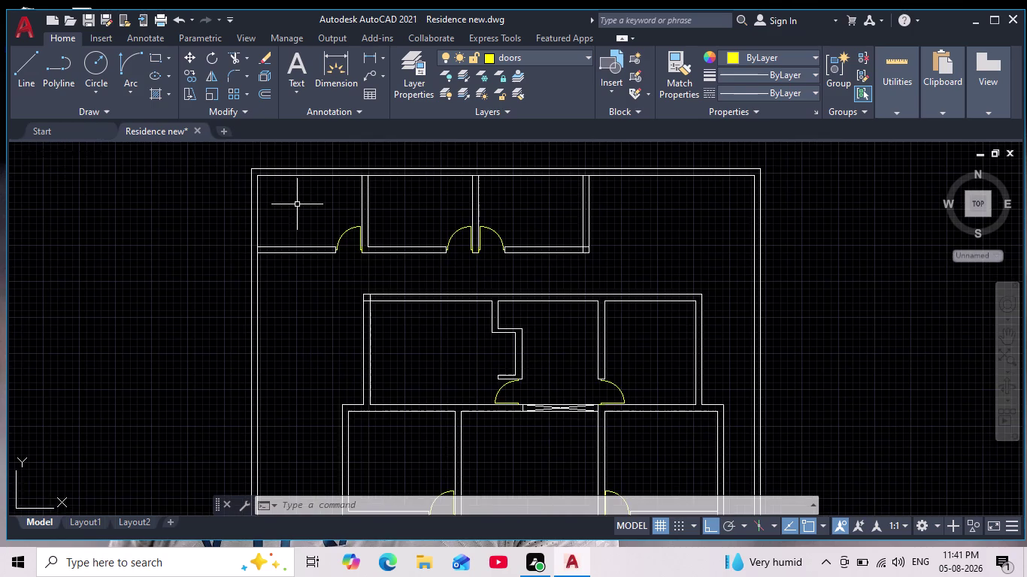
middle_drag(299, 210, 309, 264)
text(mt)
key(Return)
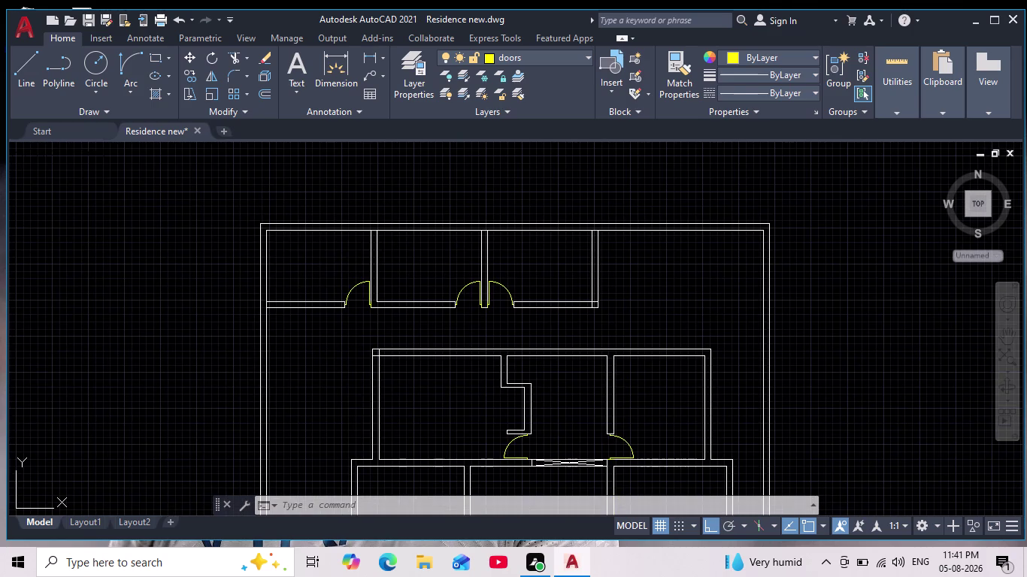
scroll(up, 3)
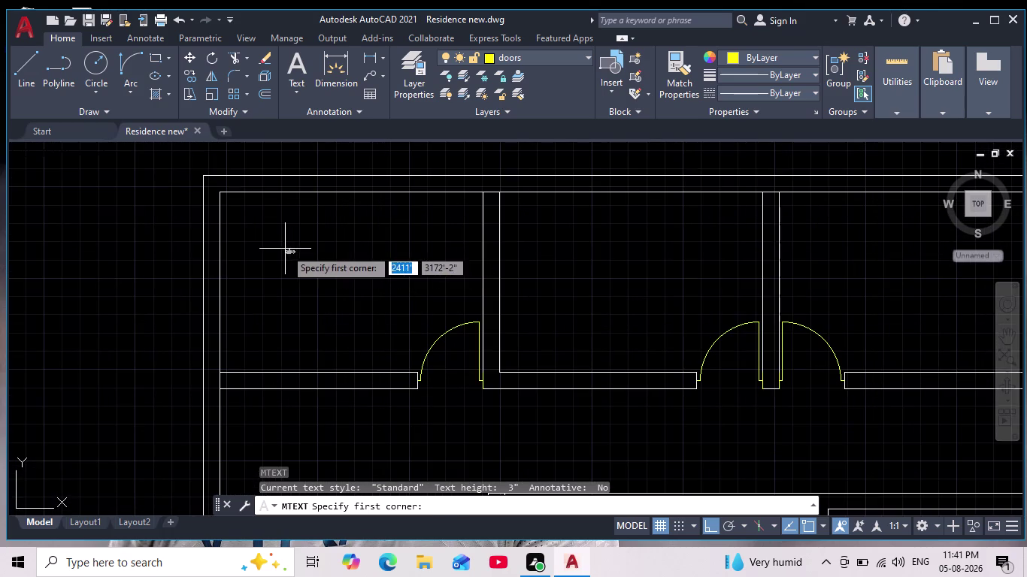
click(285, 249)
click(374, 278)
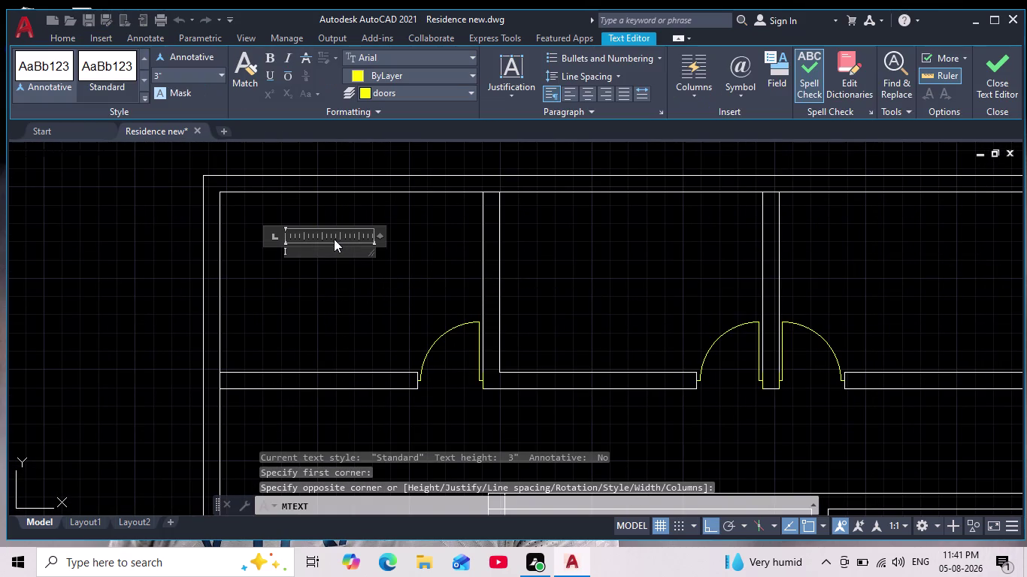
click(182, 75)
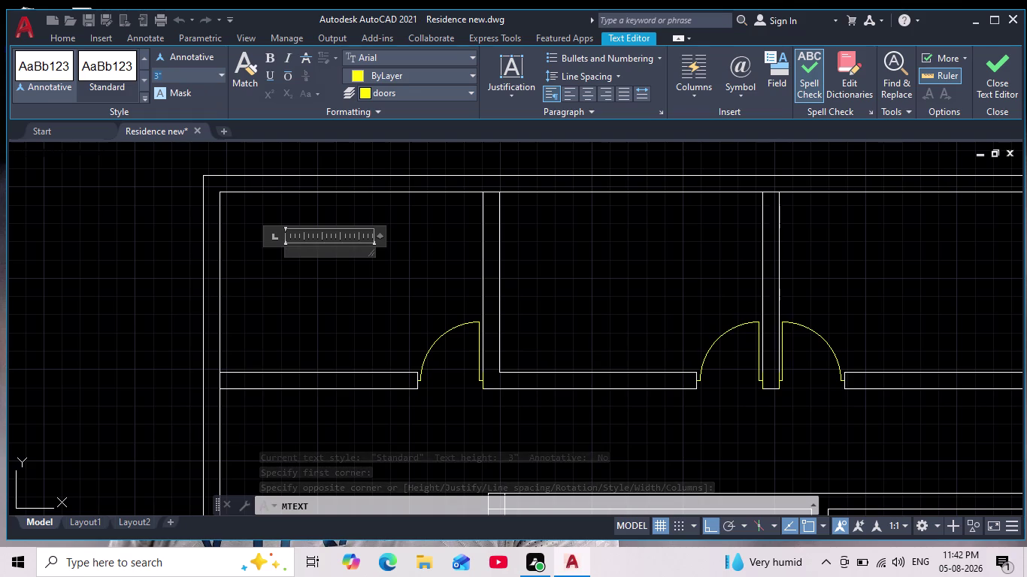
key(6)
key(Return)
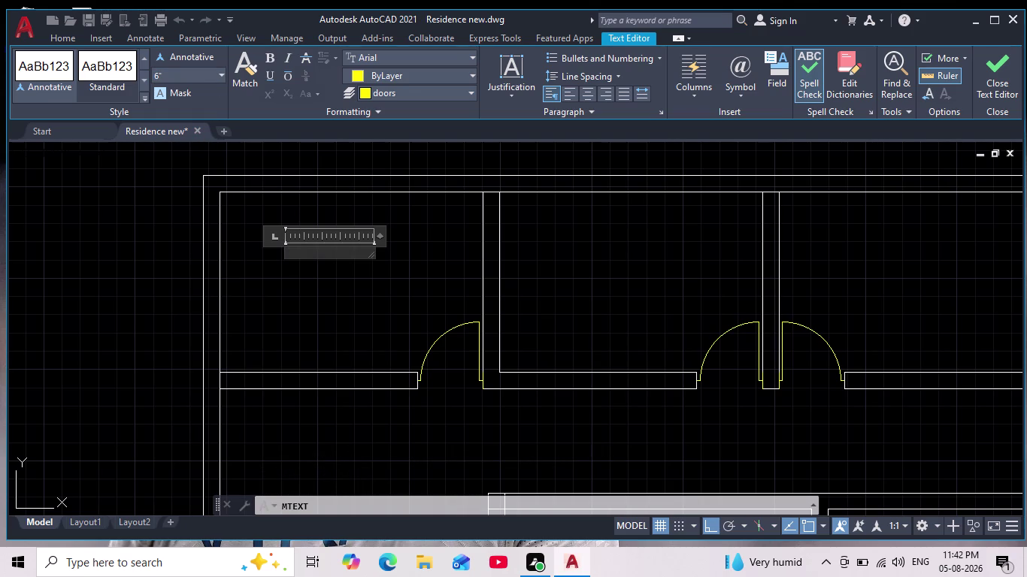
key(e)
key(BackSpace)
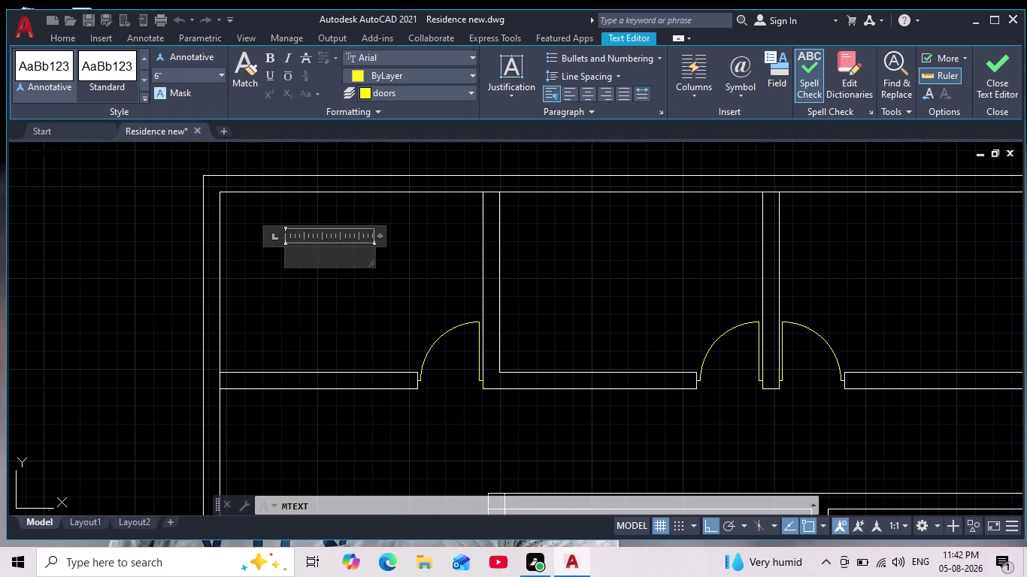
text(ROOM)
key(BackSpace)
key(BackSpace)
key(BackSpace)
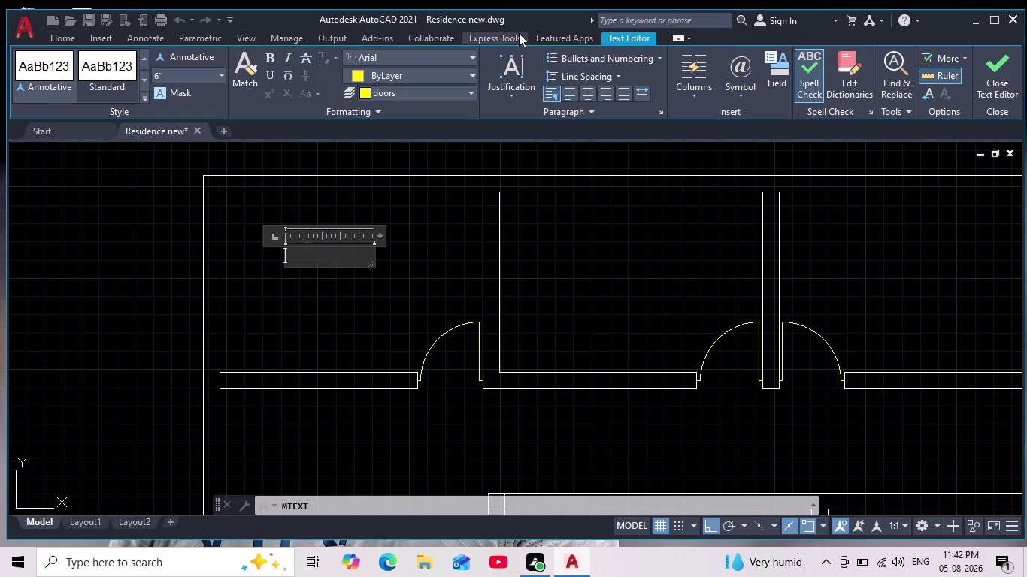
click(57, 33)
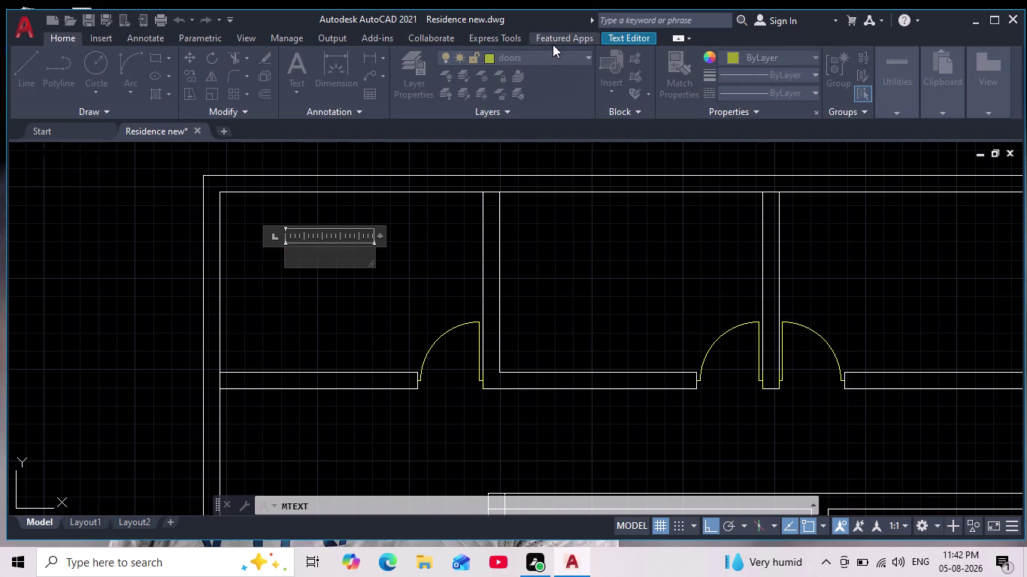
click(316, 294)
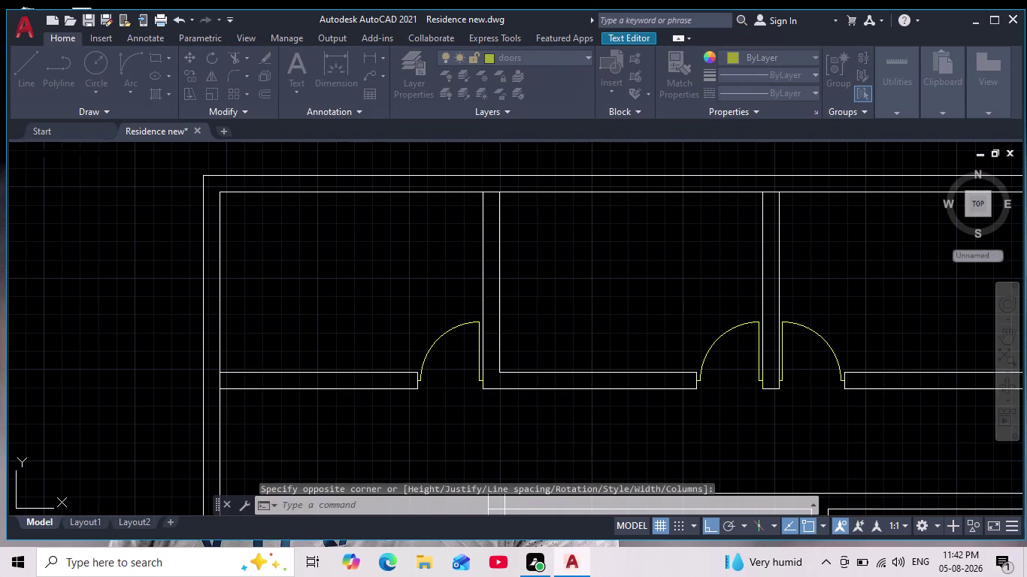
click(545, 57)
click(537, 67)
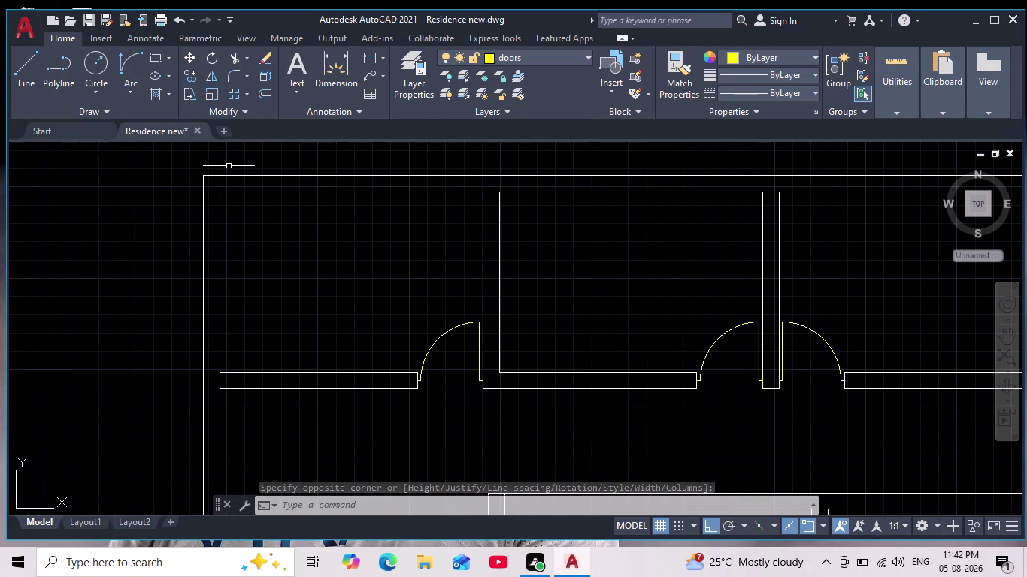
Start an MText label in the top-left room at 6" height reading ROOM.
text(MT)
key(Return)
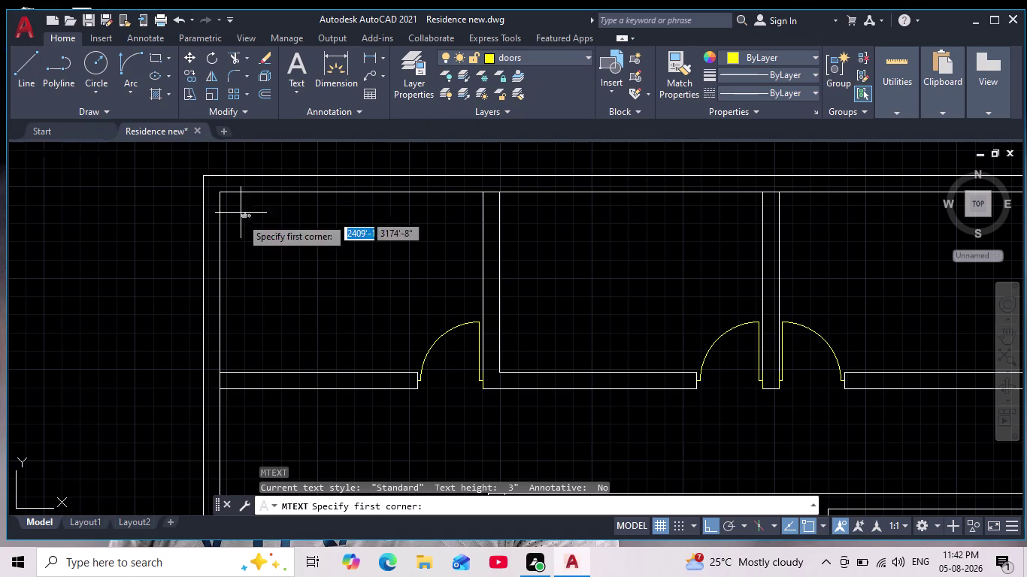
click(280, 243)
click(359, 269)
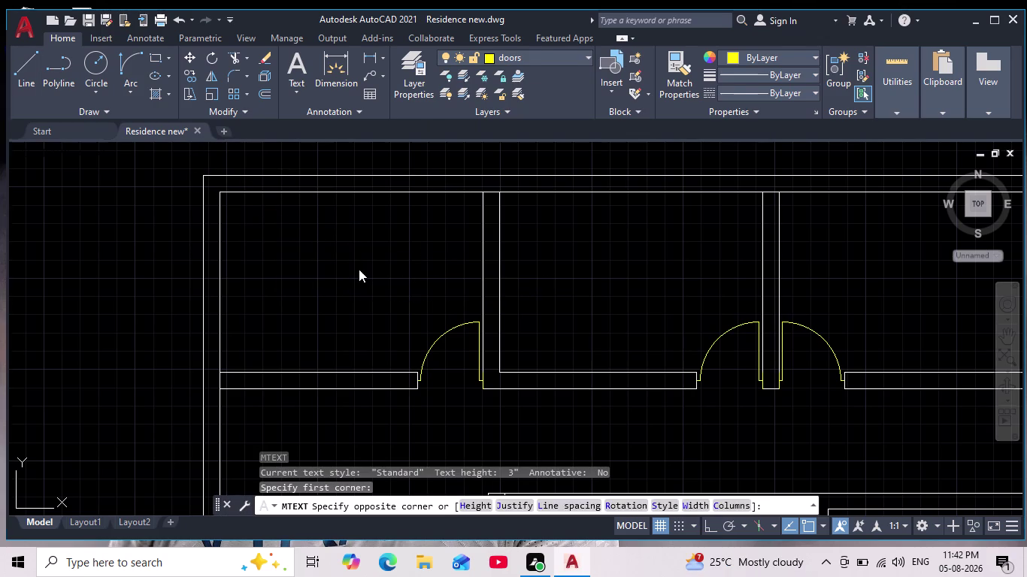
click(179, 76)
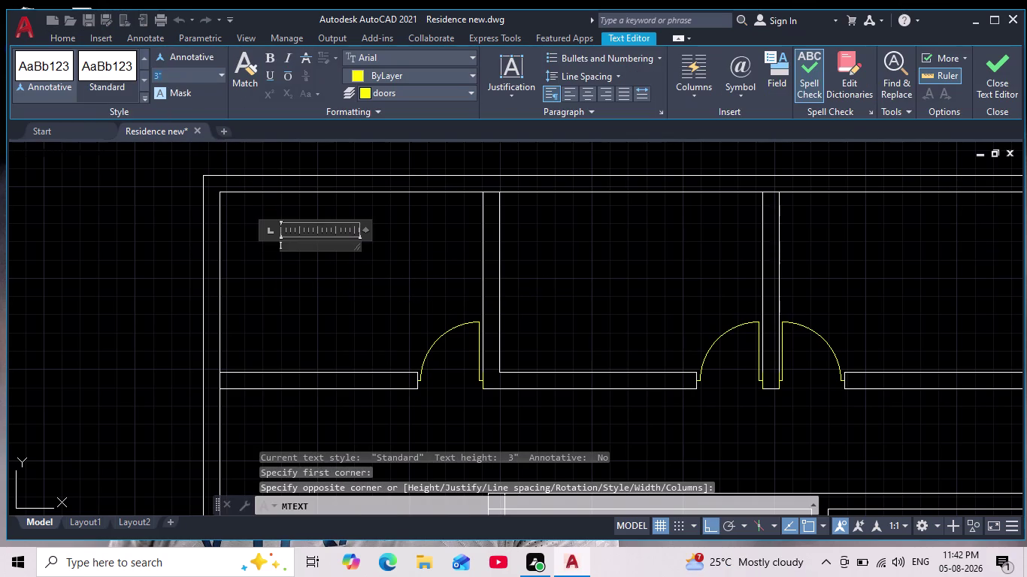
key(6)
key(Return)
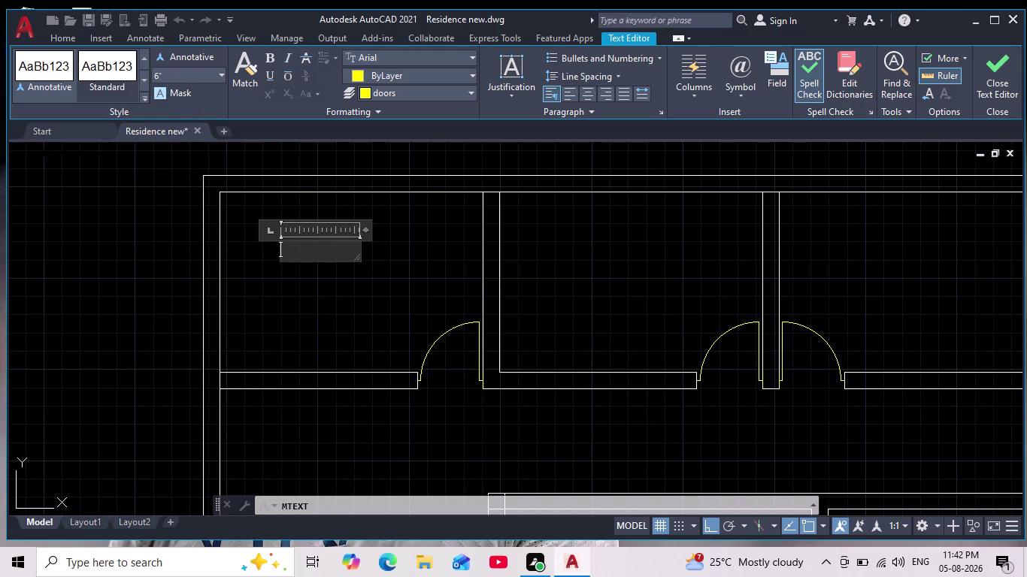
text(ROOM)
key(space)
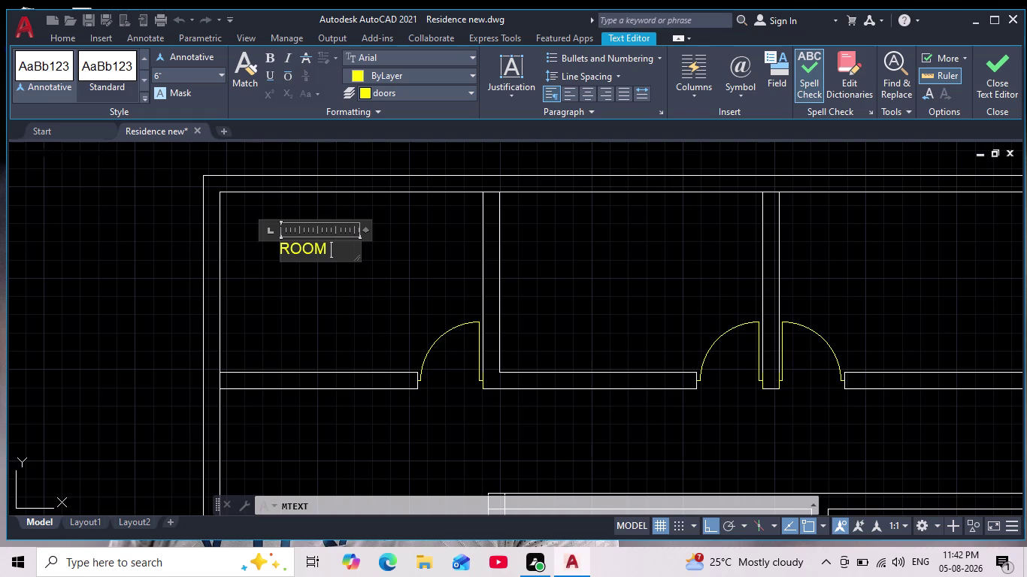
key(Return)
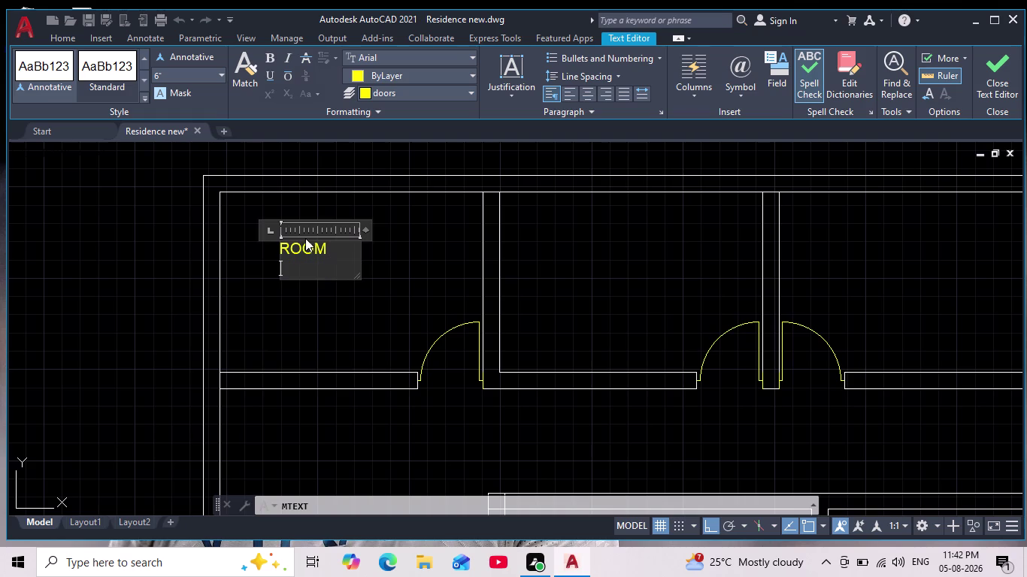
Set the text colour to white and add the size line 12' X 8'3".
click(360, 68)
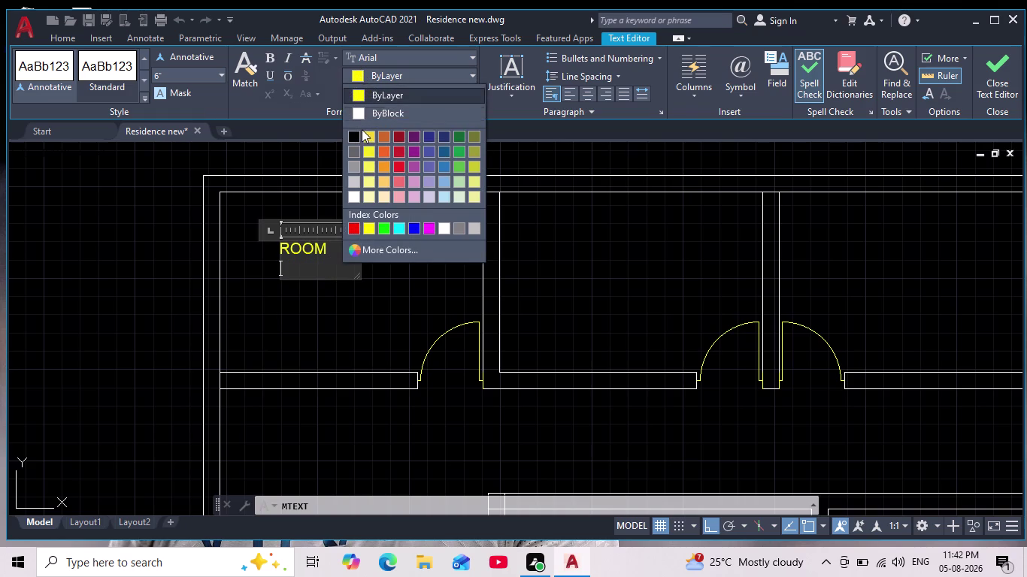
click(358, 112)
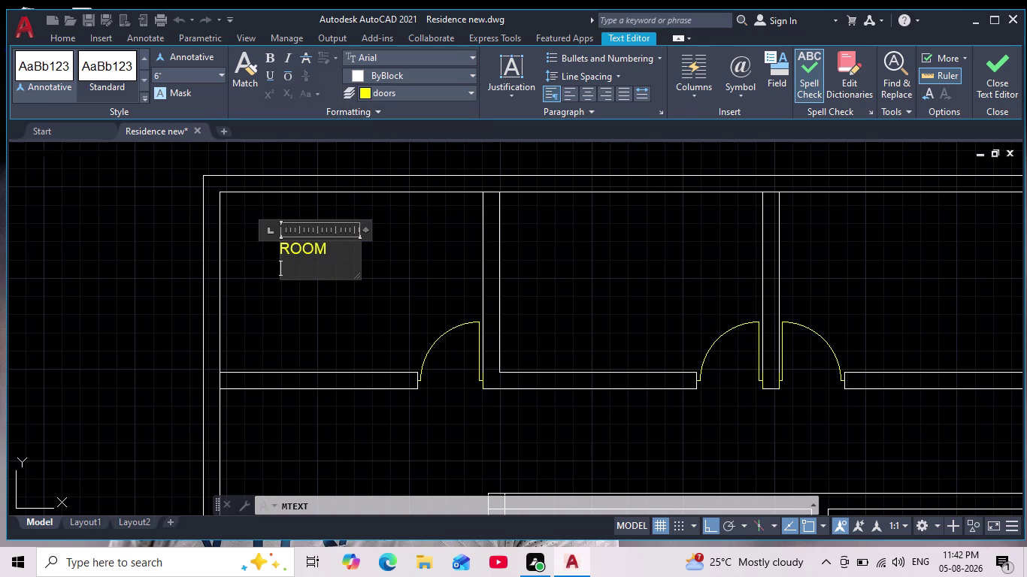
click(470, 76)
click(409, 95)
text(12)
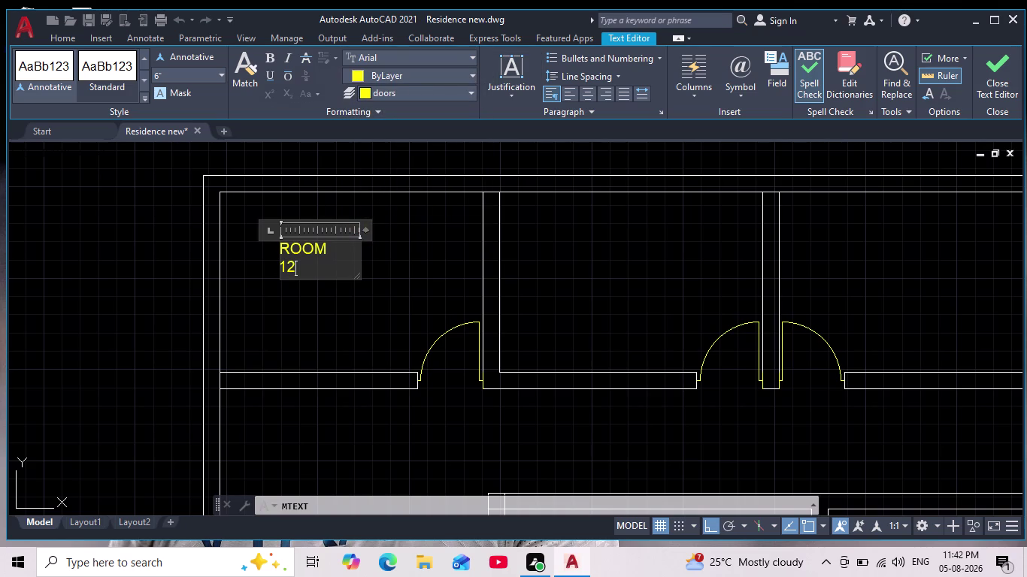
text(' X)
key(space)
text(8)
text(')
text(3")
Make both label lines bold and centred, then finish editing.
drag(307, 258, 279, 261)
drag(348, 264, 283, 263)
drag(284, 262, 256, 237)
click(275, 56)
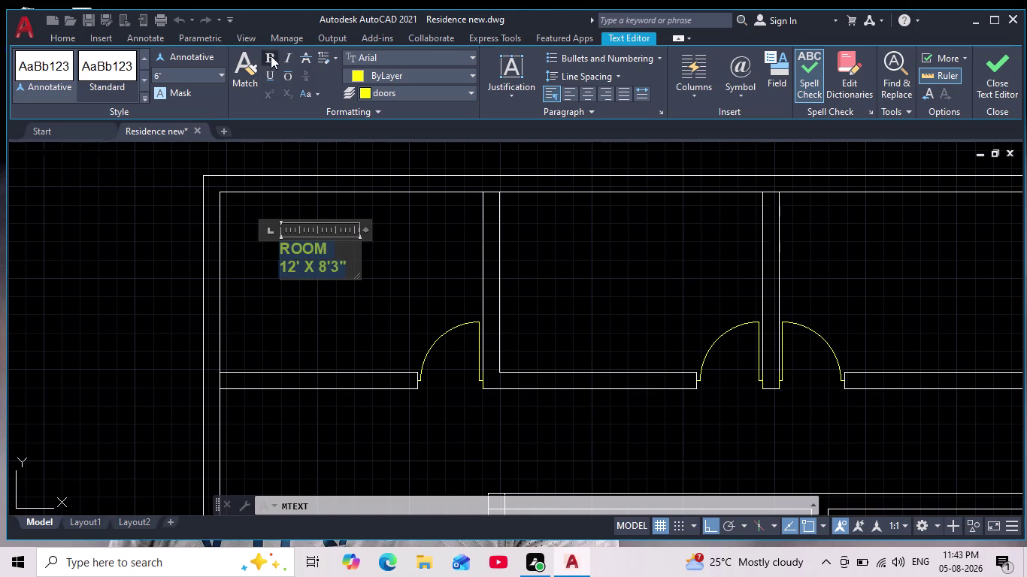
click(282, 252)
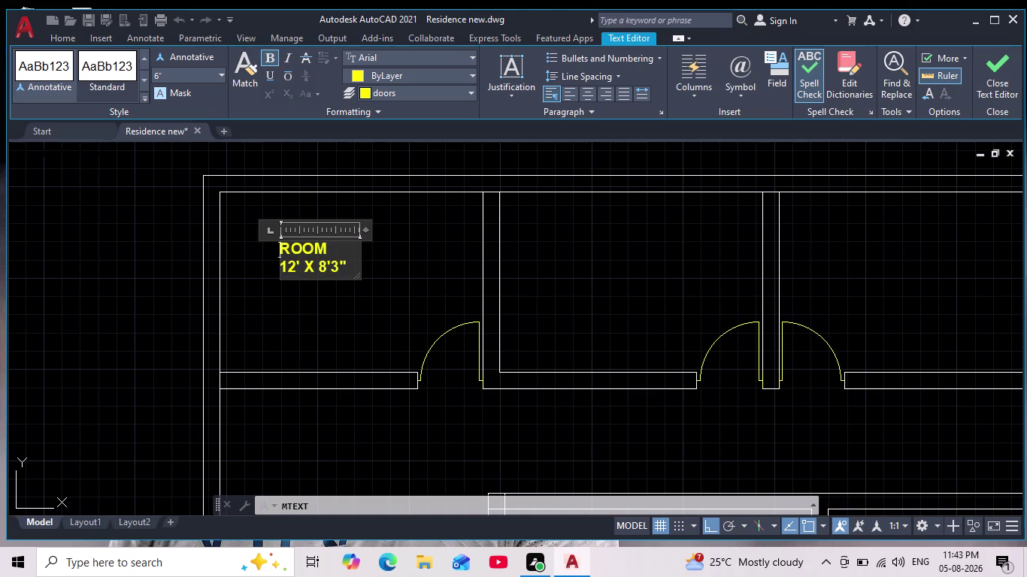
key(space)
key(space)
key(space)
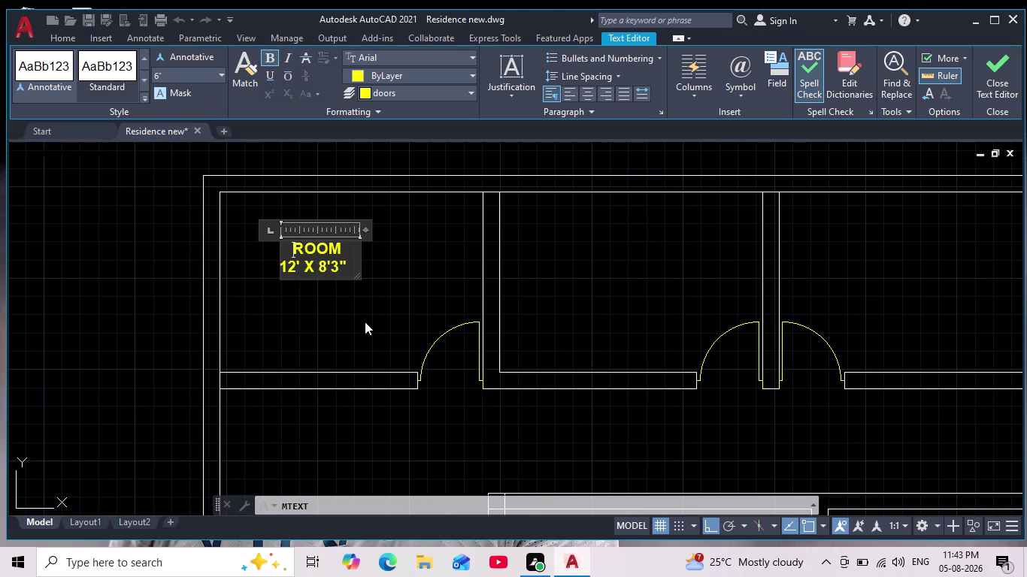
click(360, 313)
Move the ROOM label onto layer 0.
scroll(down, 3)
scroll(up, 3)
drag(350, 225, 345, 237)
click(251, 304)
click(546, 61)
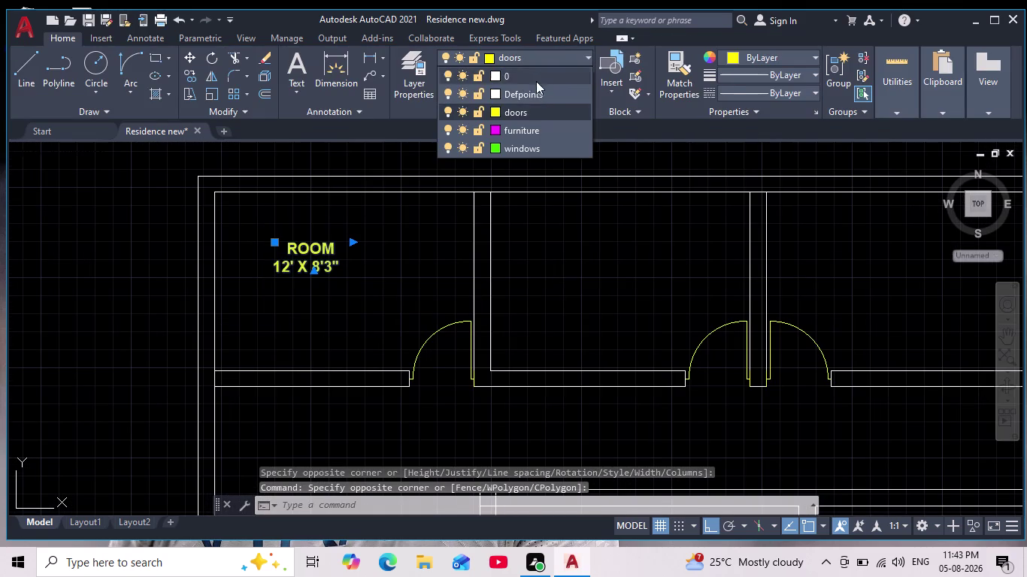
click(534, 77)
key(Escape)
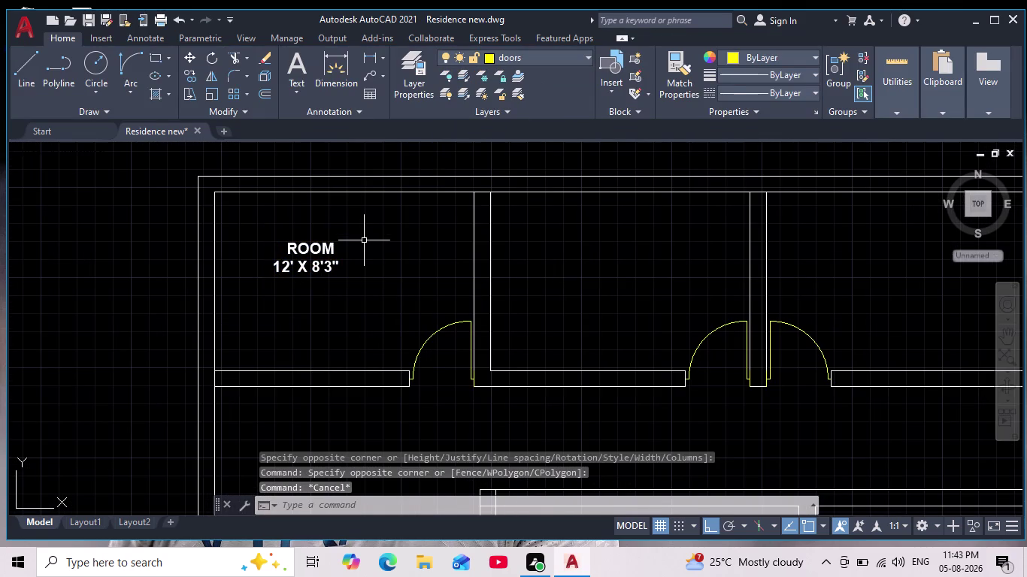
drag(366, 236, 361, 246)
click(253, 287)
click(213, 94)
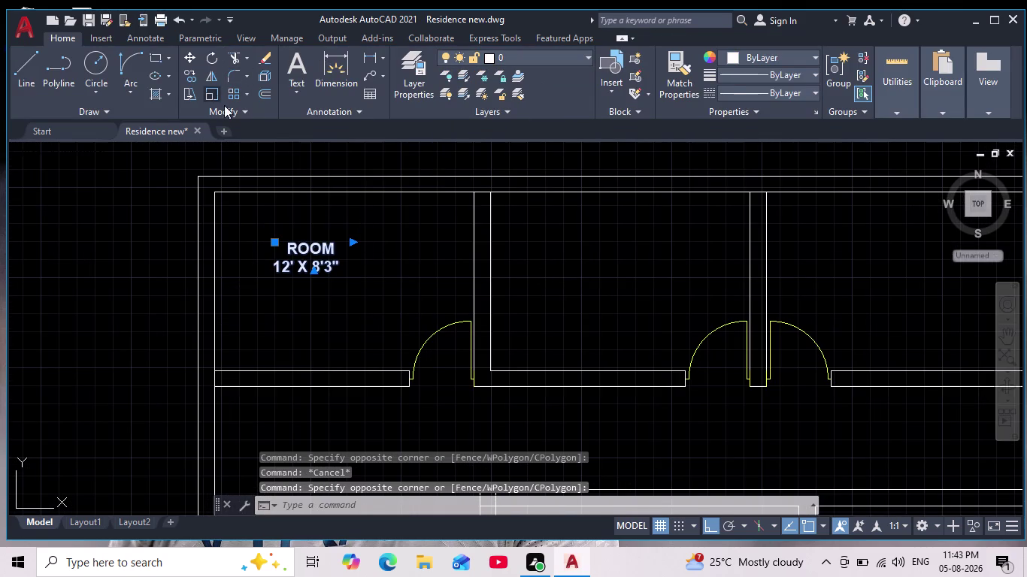
Scale up the ROOM label from a base point.
click(274, 243)
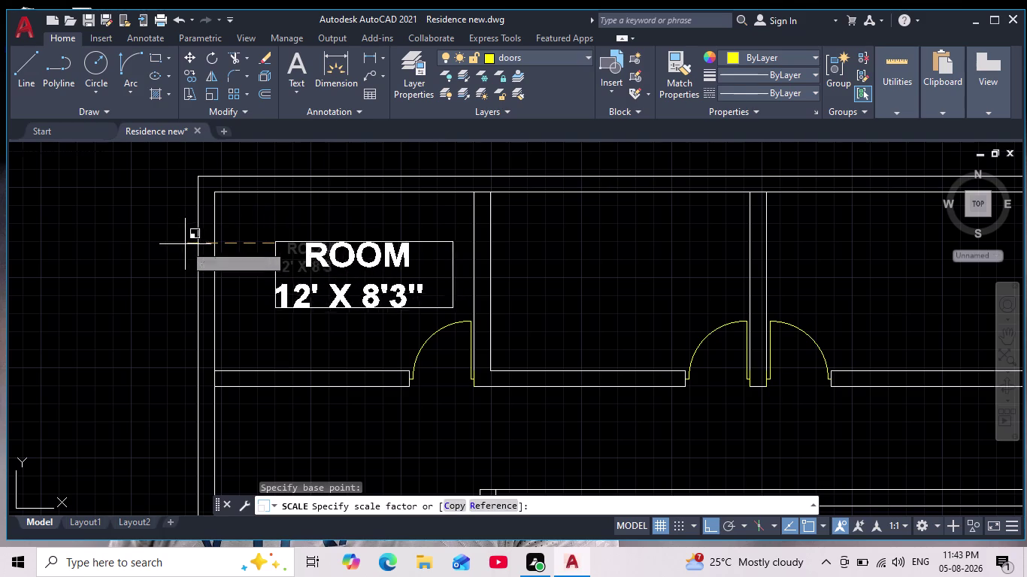
click(196, 248)
scroll(down, 3)
scroll(up, 3)
scroll(up, 3)
scroll(up, 3)
drag(327, 239, 325, 253)
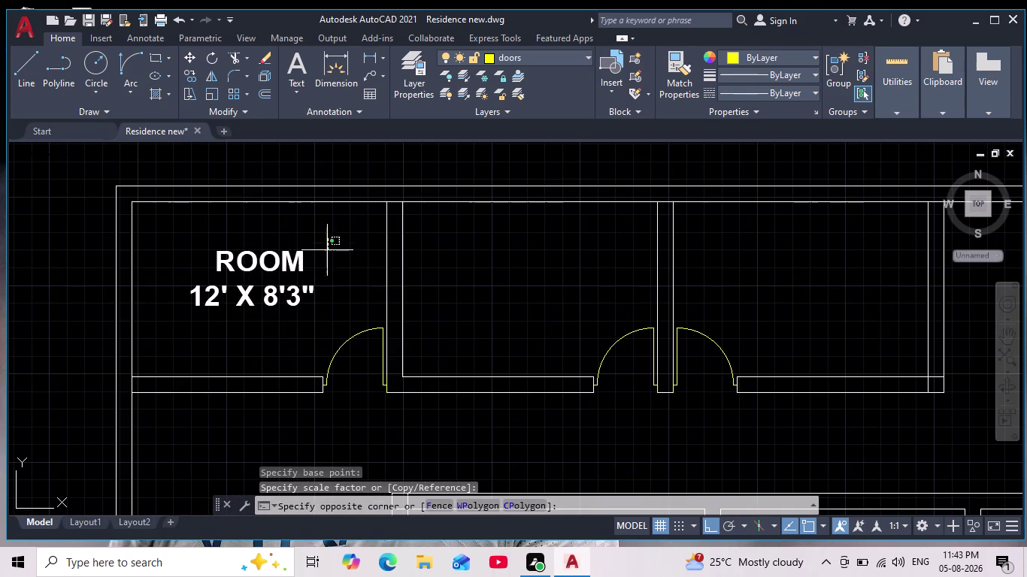
drag(325, 253, 312, 271)
click(170, 345)
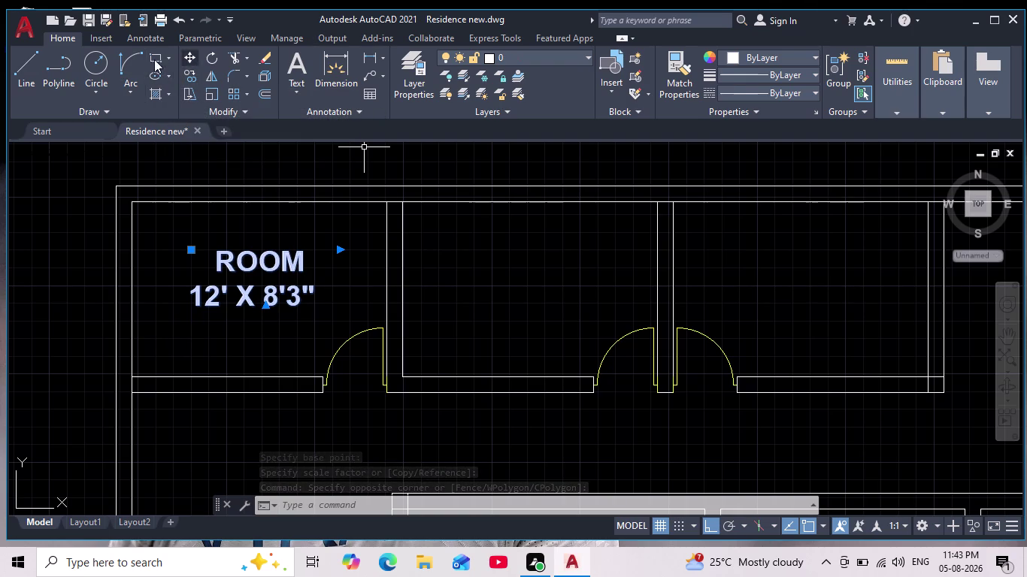
Copy the label into the middle and right top rooms.
click(187, 70)
click(256, 292)
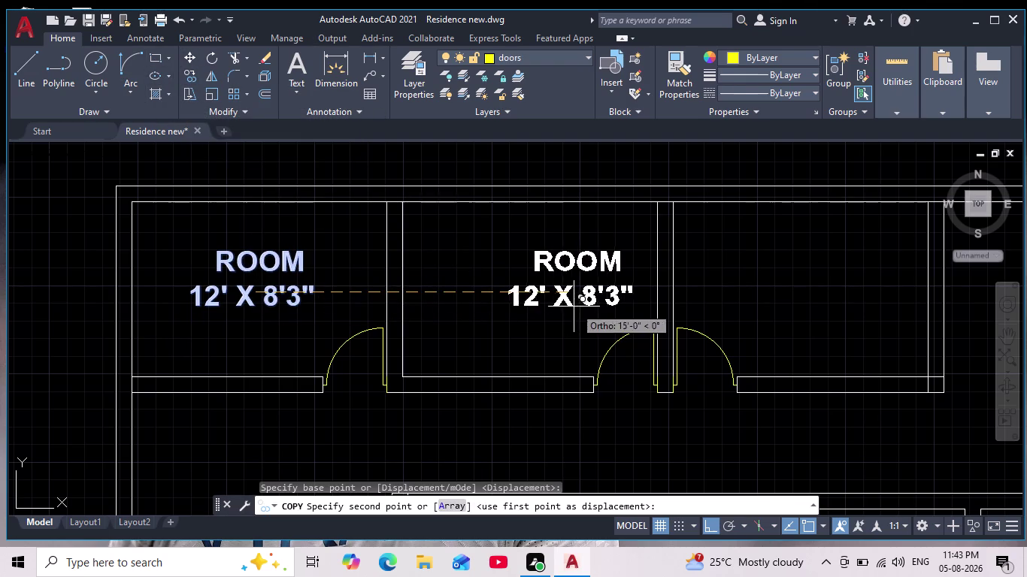
click(543, 311)
click(819, 321)
scroll(down, 3)
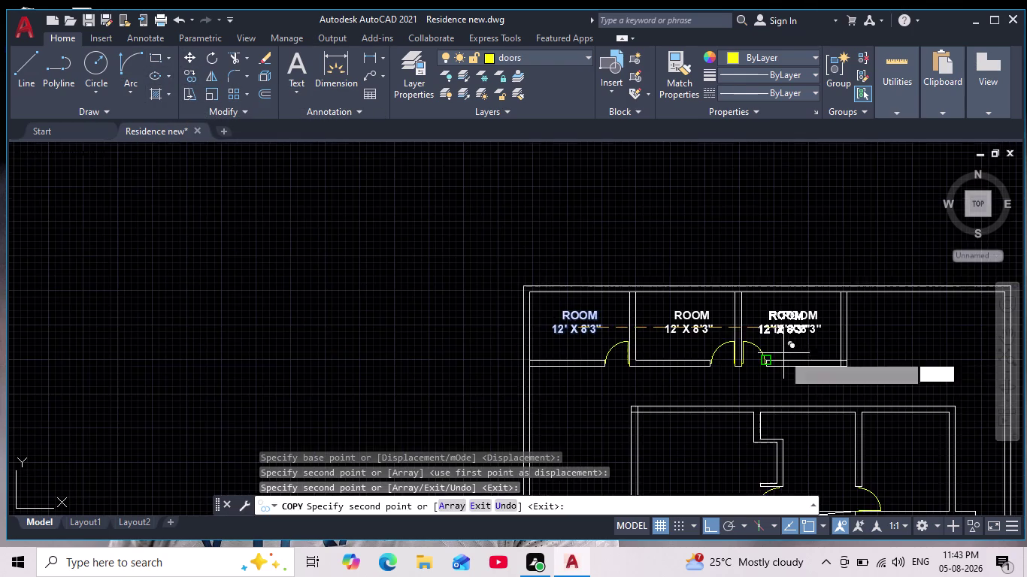
key(Escape)
Copy the ROOM label into the room below.
middle_drag(783, 359, 561, 209)
scroll(down, 3)
scroll(up, 3)
middle_drag(537, 266, 513, 332)
scroll(down, 3)
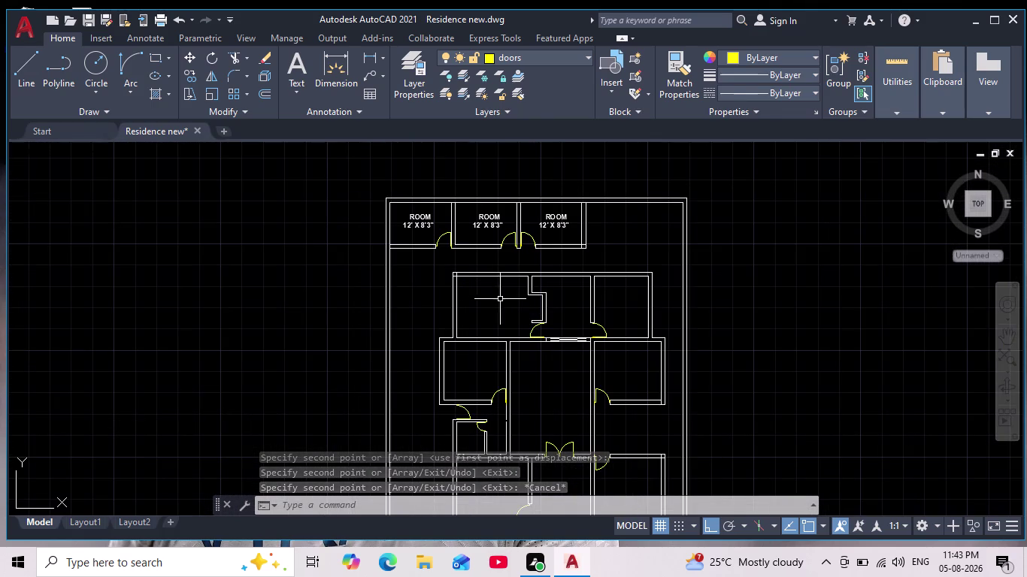
middle_drag(500, 299, 471, 280)
click(397, 199)
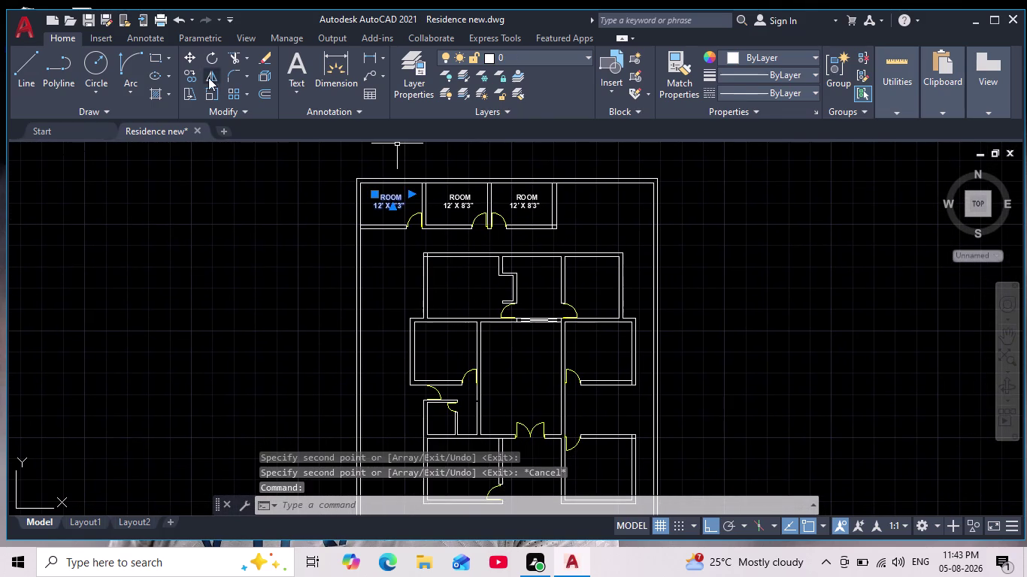
click(193, 77)
click(399, 203)
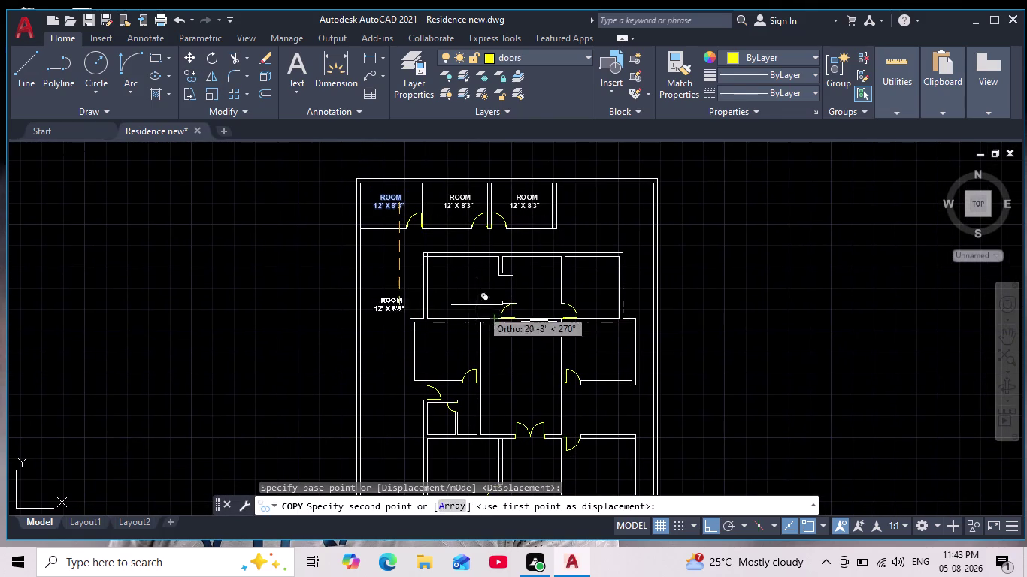
click(712, 533)
scroll(up, 3)
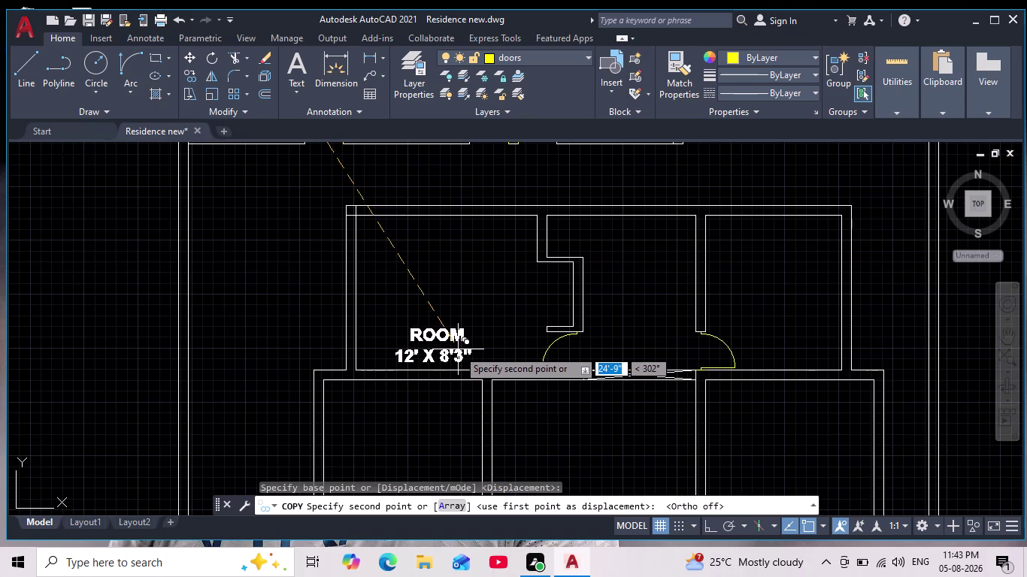
click(457, 346)
key(Escape)
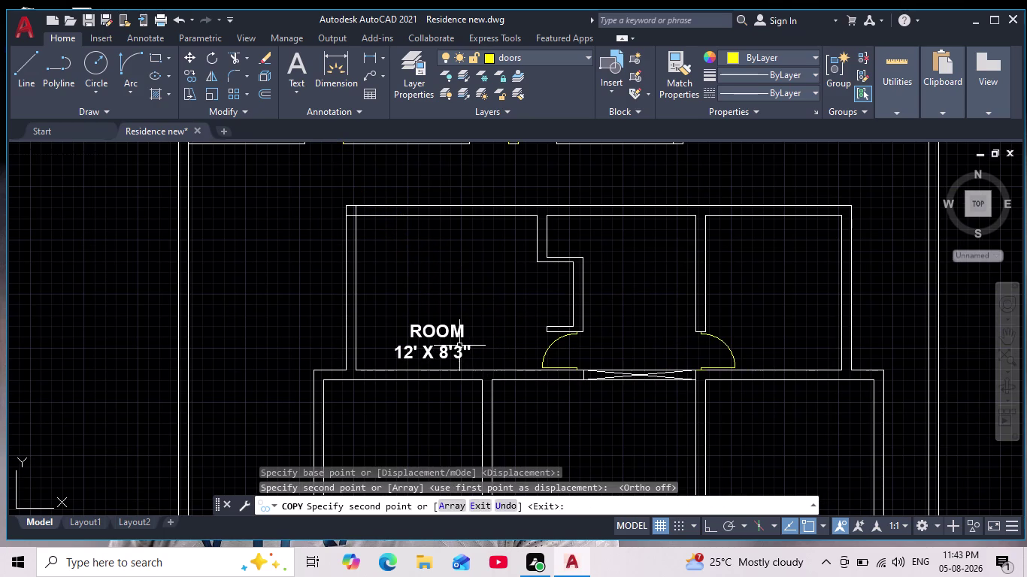
Edit the copied label so its first line reads BED ROOM.
double_click(436, 328)
scroll(up, 3)
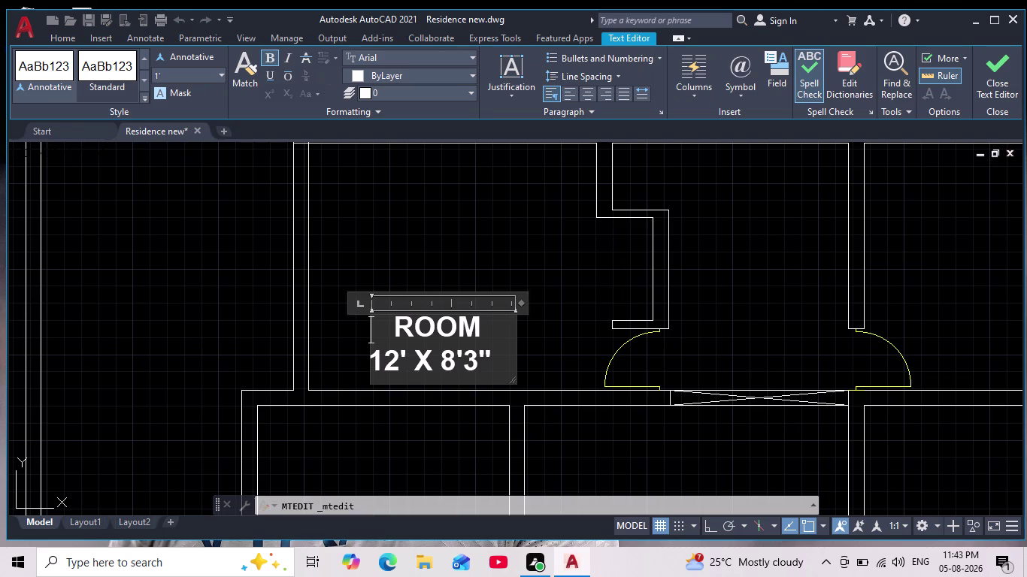
click(393, 331)
text(B)
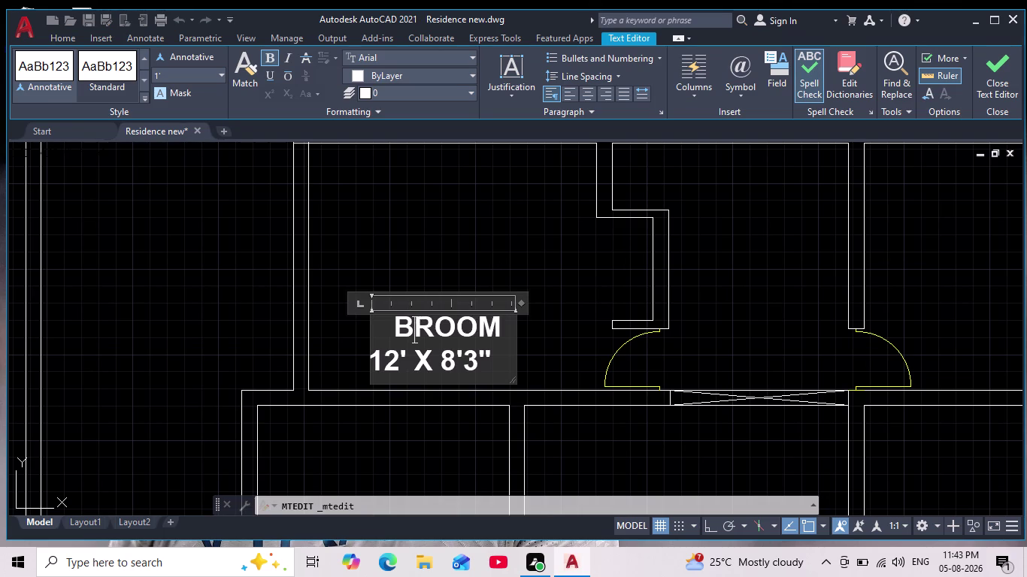
text(ED)
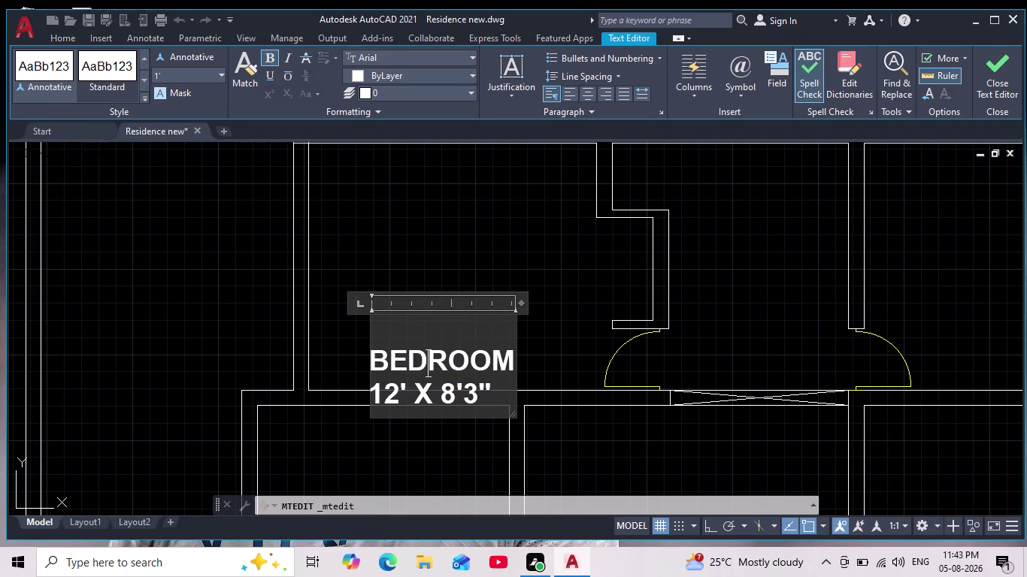
key(space)
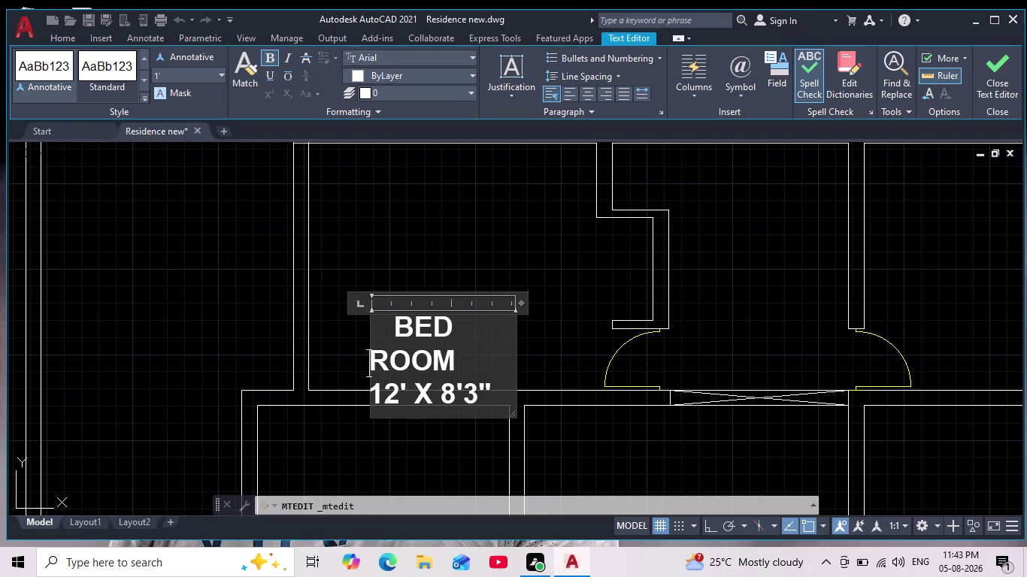
Replace the old size with 14' X 12'.
click(484, 394)
click(497, 394)
key(BackSpace)
key(BackSpace)
key(BackSpace)
key(BackSpace)
key(BackSpace)
key(BackSpace)
key(BackSpace)
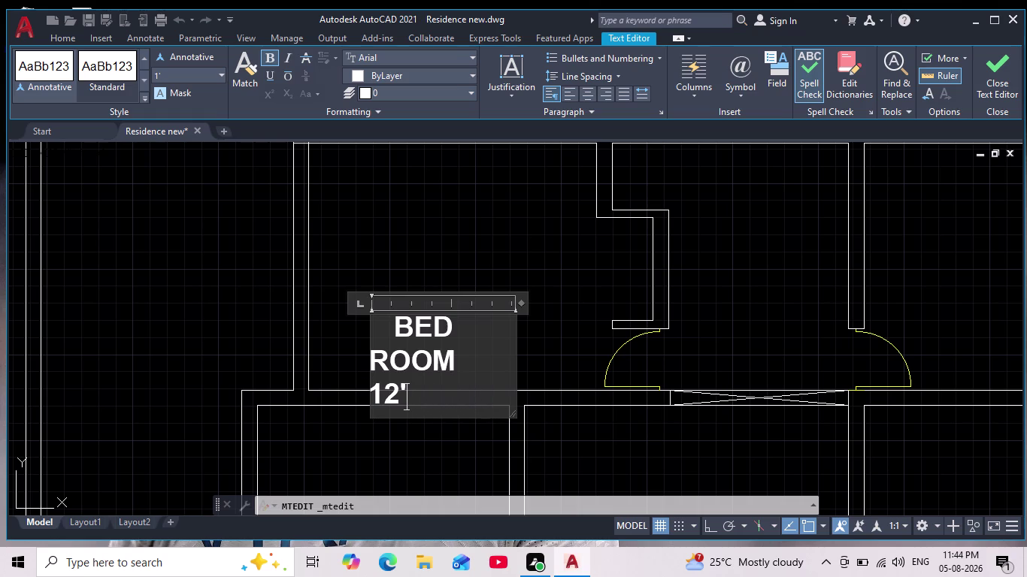
key(BackSpace)
key(BackSpace)
text(4')
key(space)
text(X)
key(space)
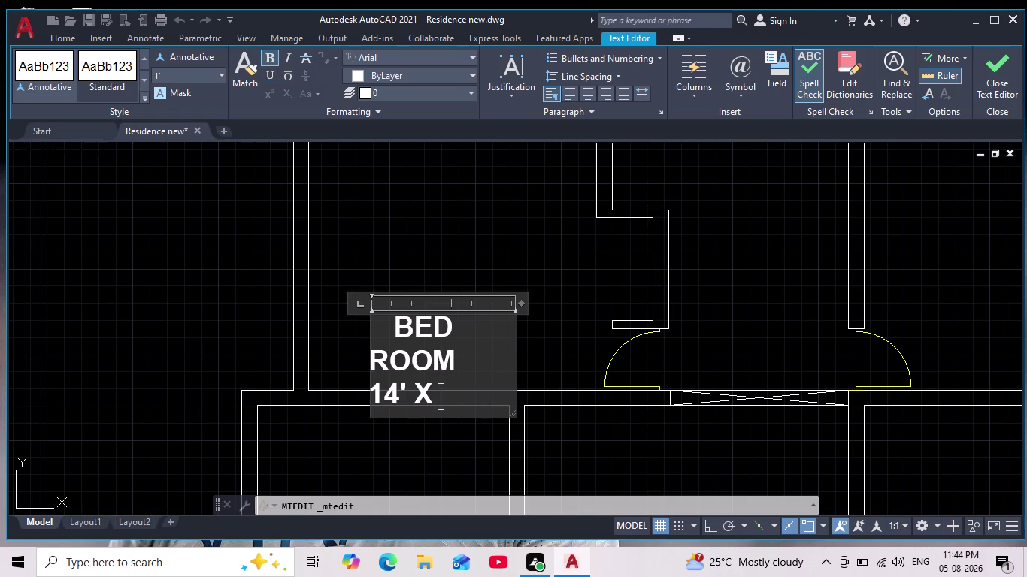
text(12')
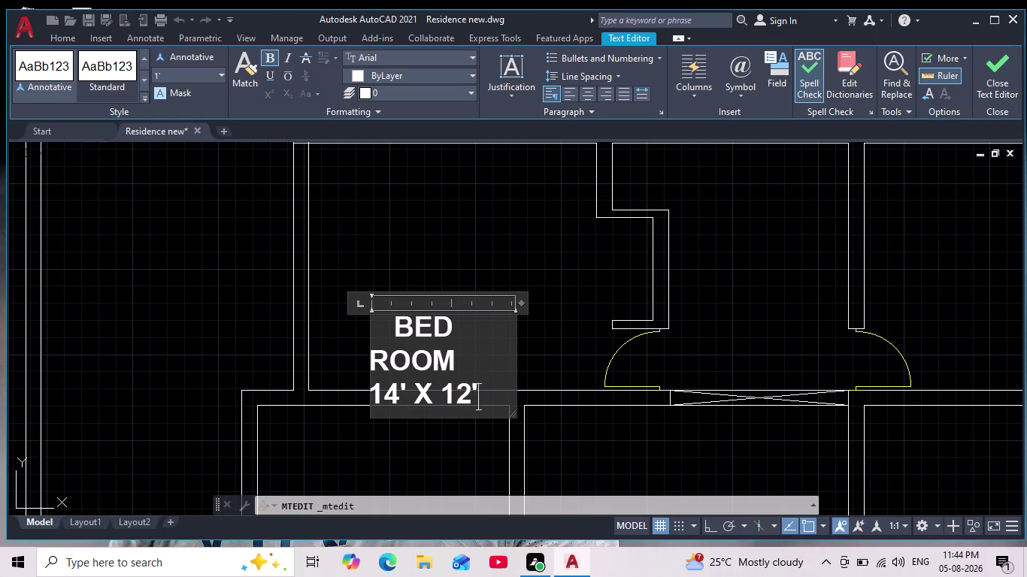
click(516, 345)
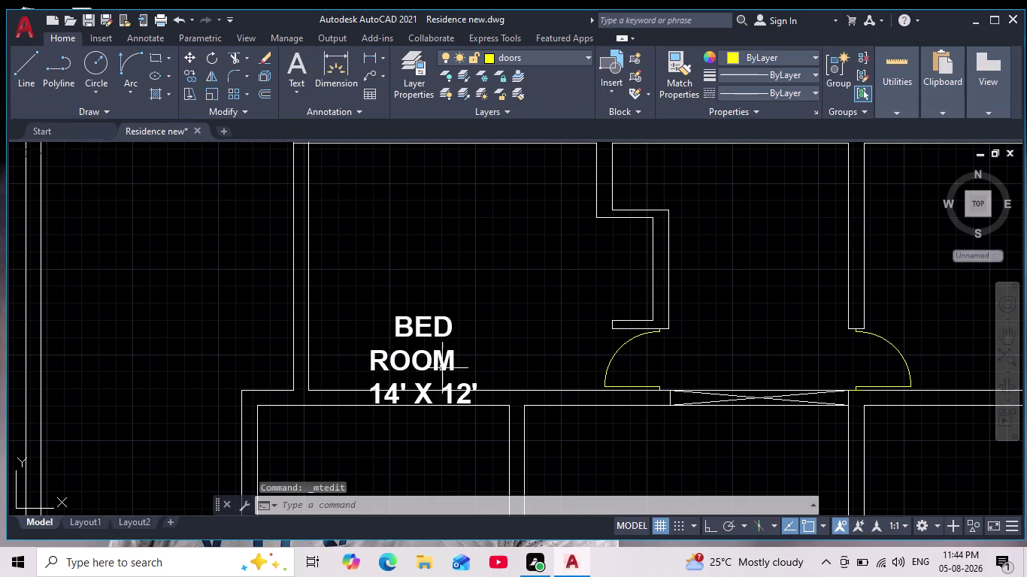
Widen the text box and pad the size line with spaces to centre it.
double_click(440, 365)
drag(515, 357, 519, 355)
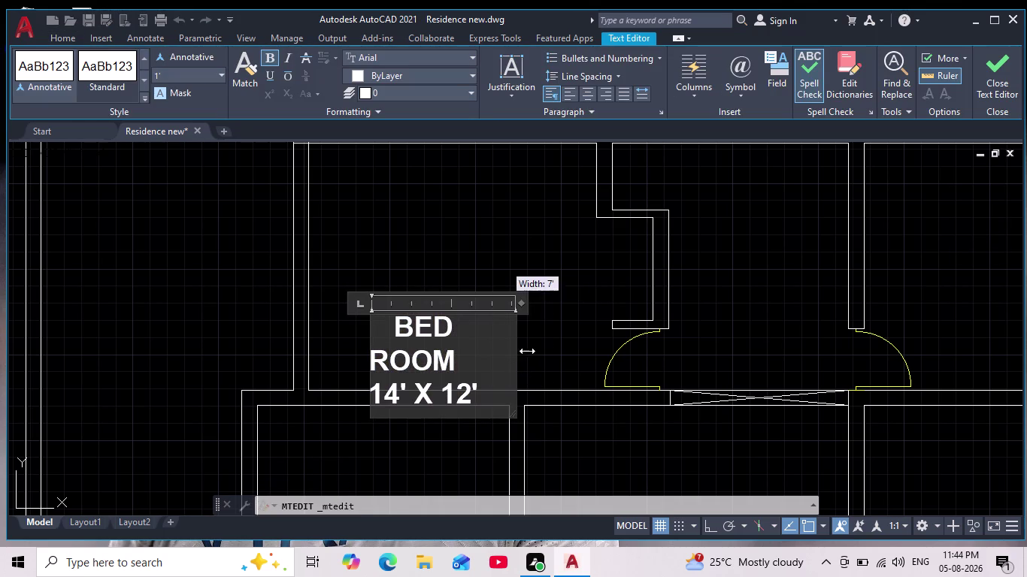
drag(519, 355, 577, 340)
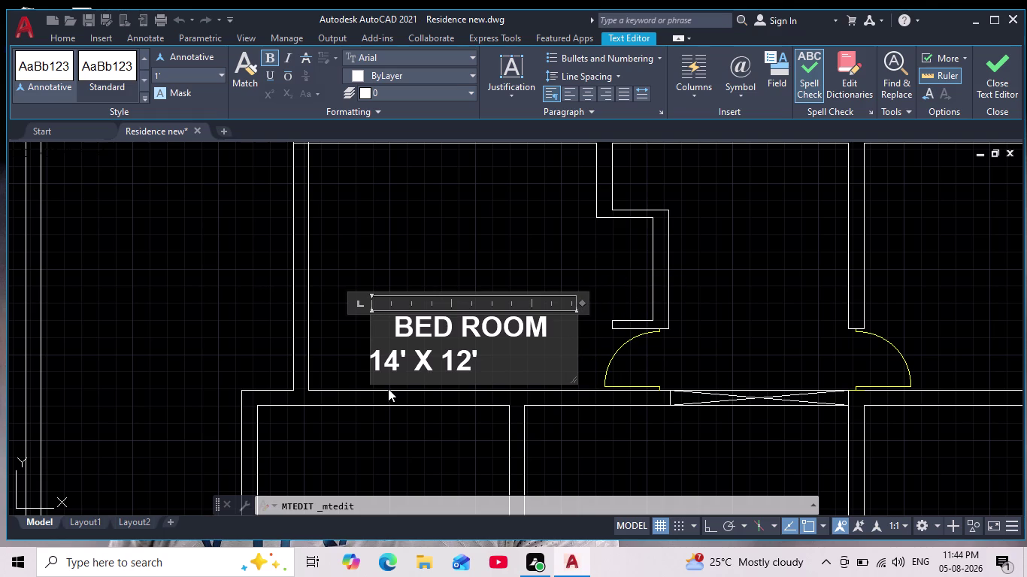
click(370, 372)
key(space)
key(space)
key(space)
key(space)
key(space)
key(space)
key(space)
click(327, 332)
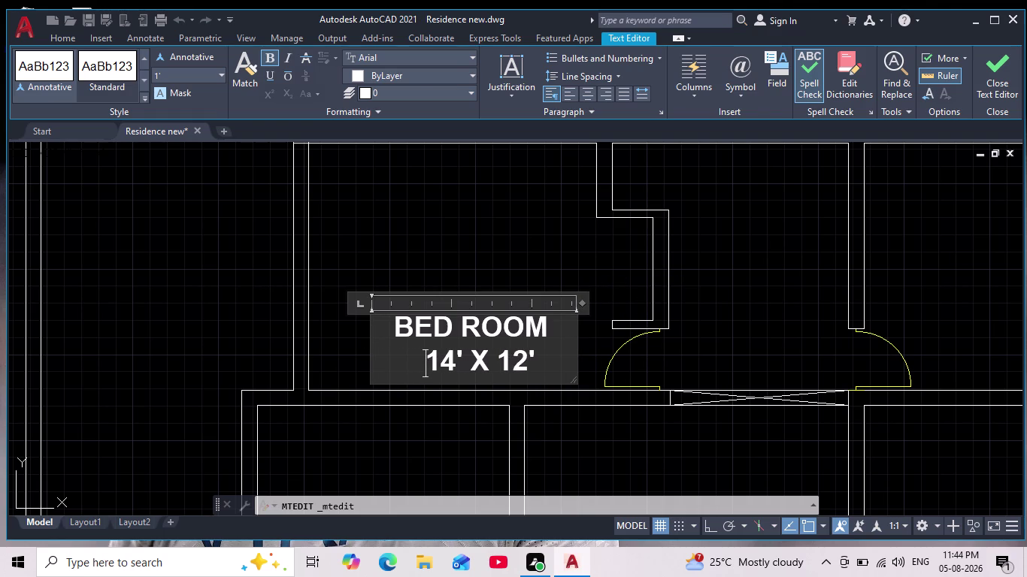
Select the BED ROOM label for copying.
scroll(down, 3)
scroll(up, 3)
middle_drag(405, 341, 404, 342)
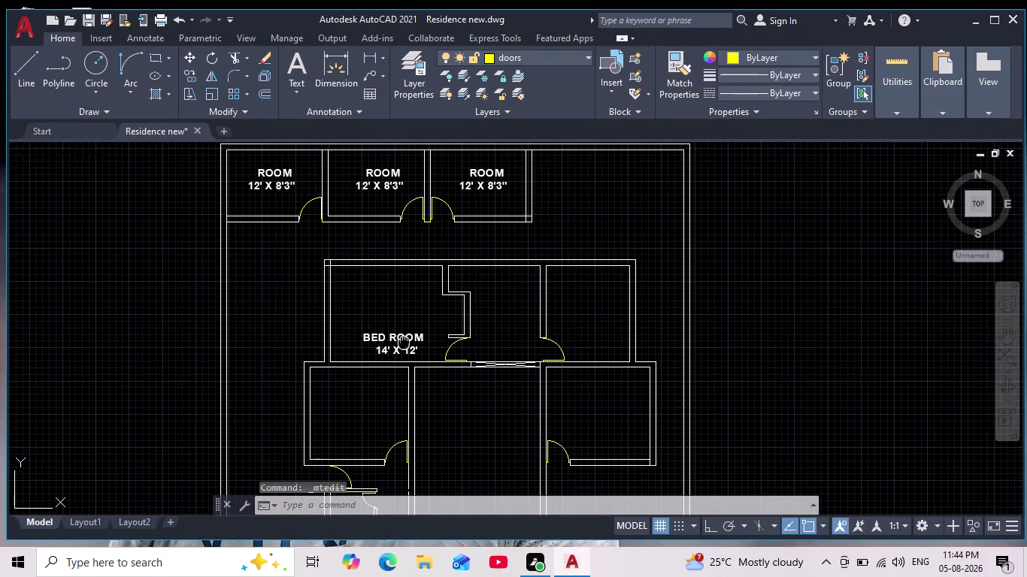
middle_drag(405, 342, 389, 338)
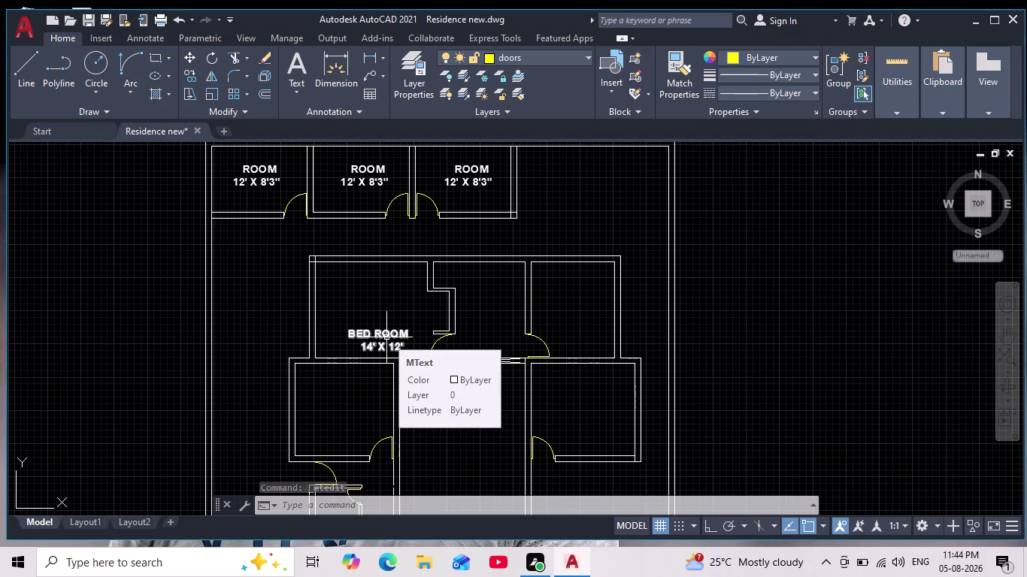
click(392, 333)
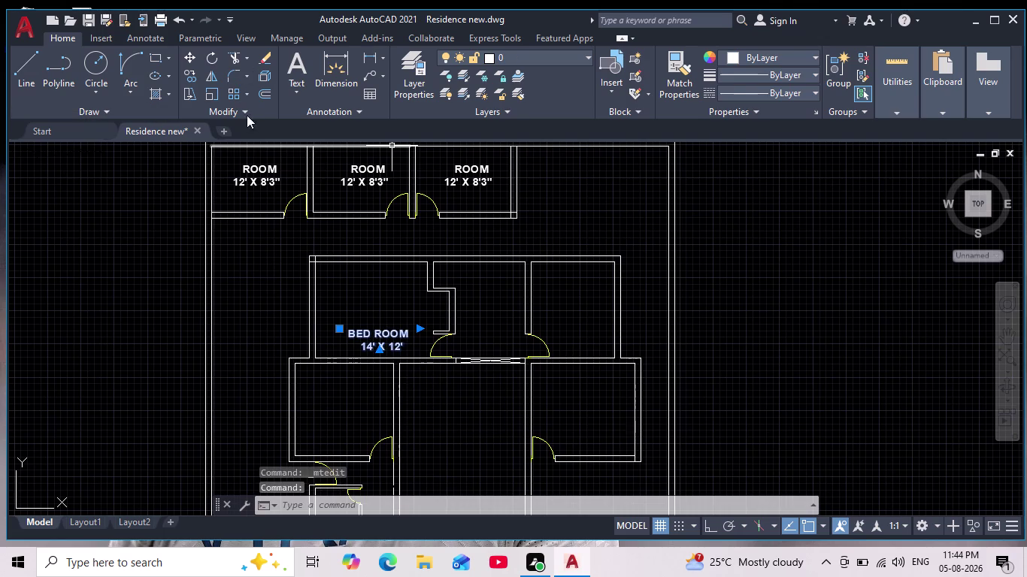
click(191, 70)
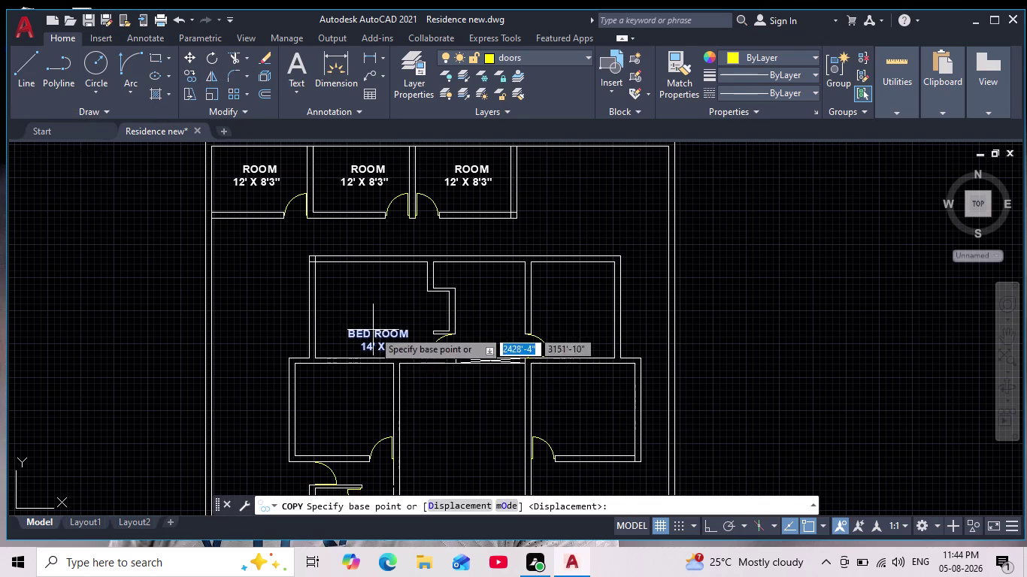
Place BED ROOM label copies in a neighbouring room and the right-hand room.
click(373, 330)
scroll(up, 3)
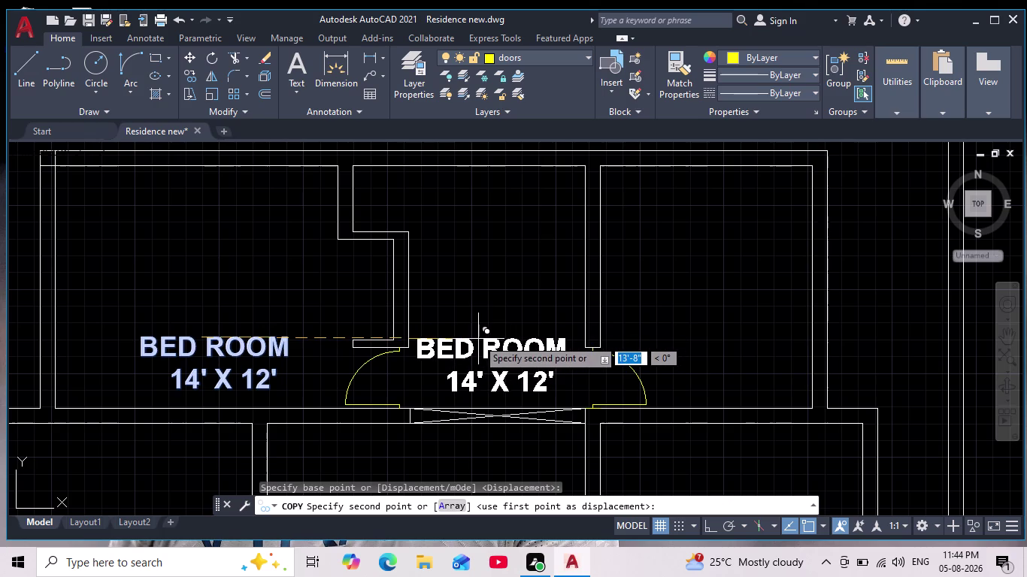
click(477, 338)
scroll(down, 3)
middle_drag(496, 368, 405, 246)
scroll(up, 3)
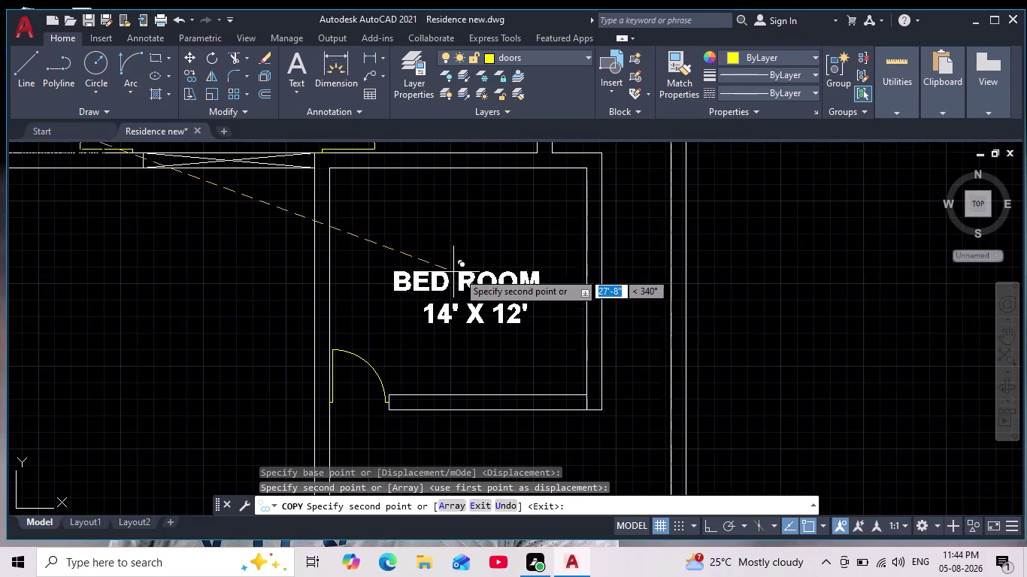
scroll(down, 3)
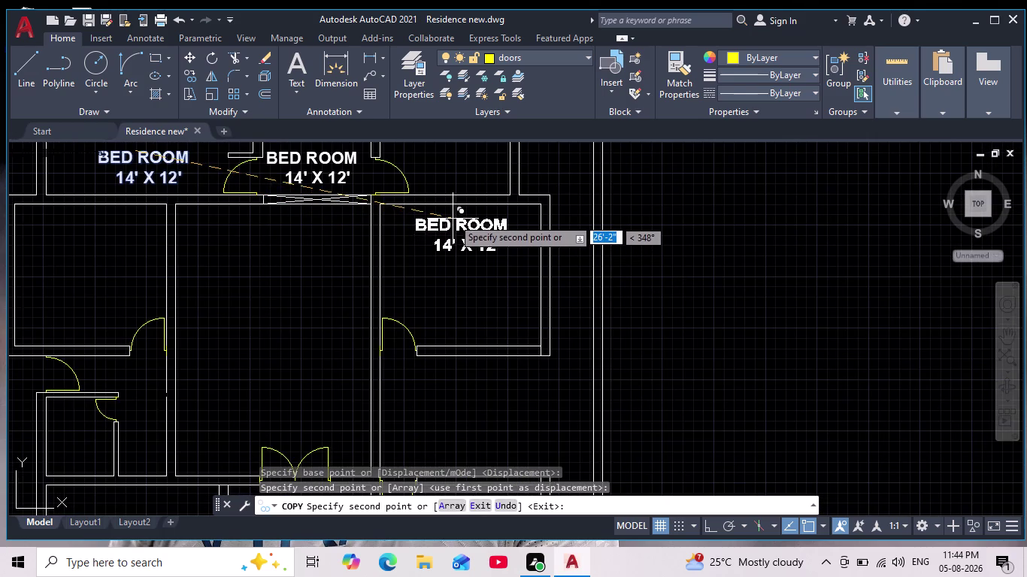
click(453, 217)
middle_drag(311, 321, 405, 294)
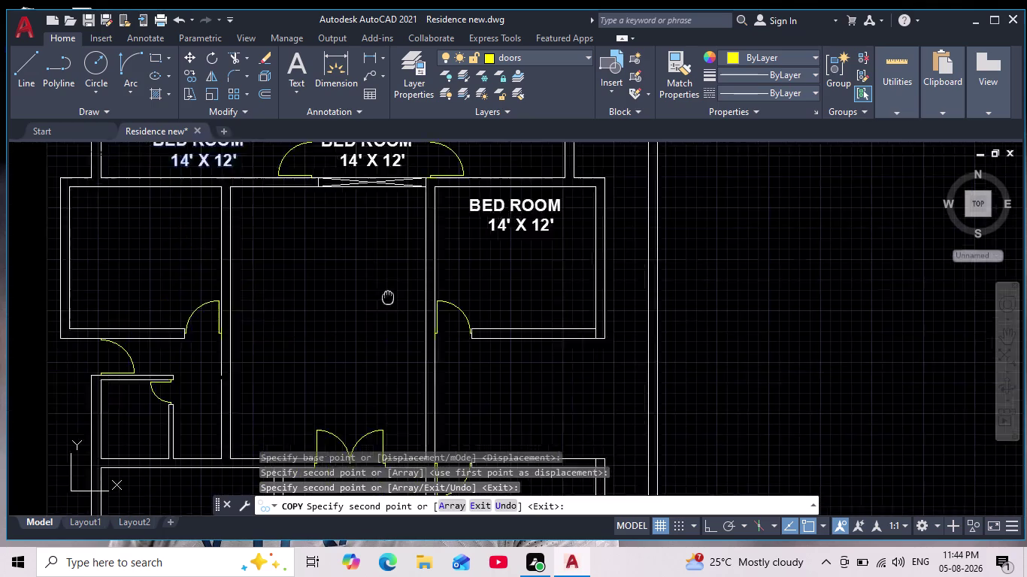
middle_drag(405, 294, 470, 283)
scroll(down, 3)
scroll(up, 3)
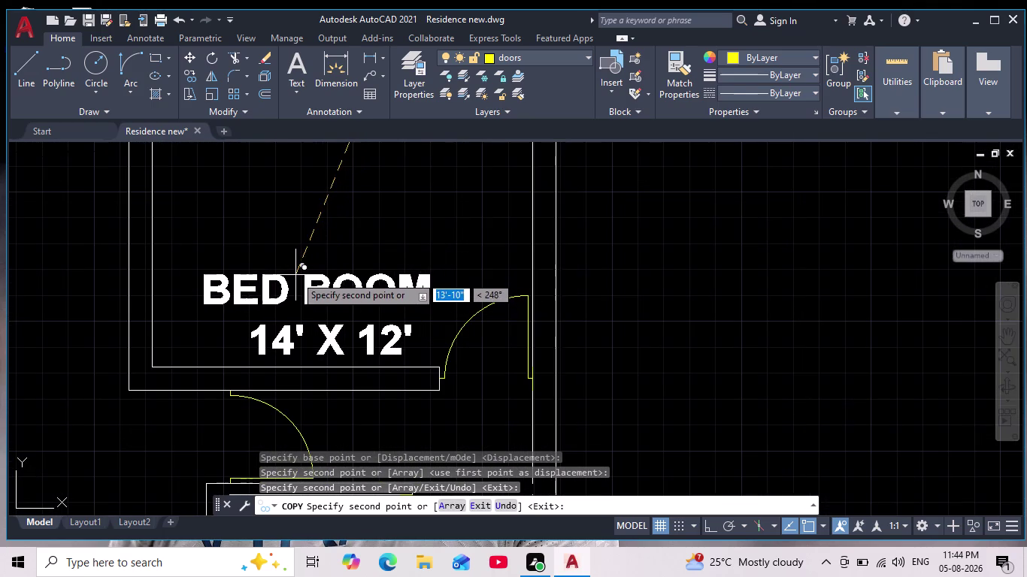
Place further BED ROOM label copies, including one in the central room.
click(280, 277)
scroll(down, 3)
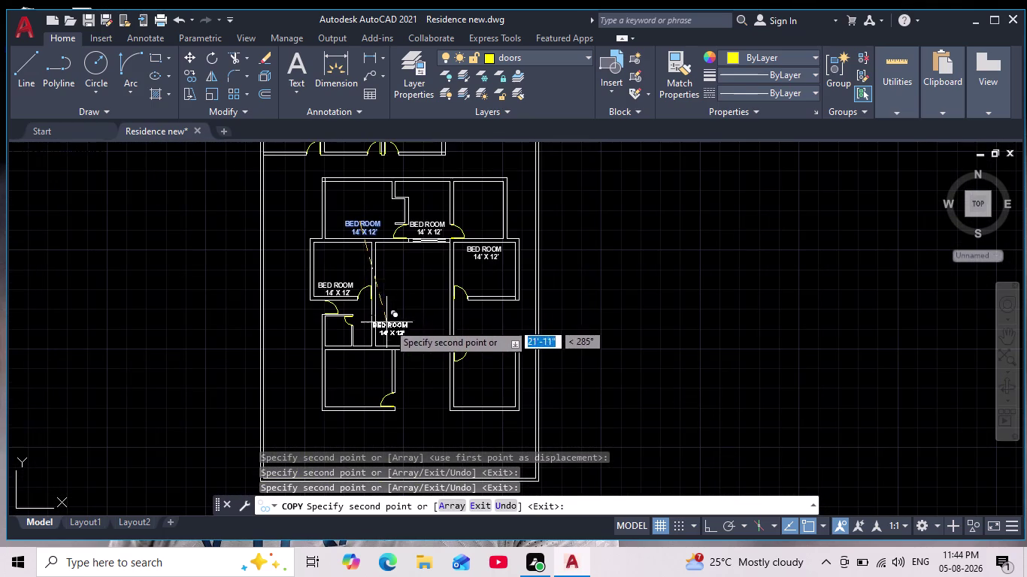
scroll(up, 3)
scroll(down, 3)
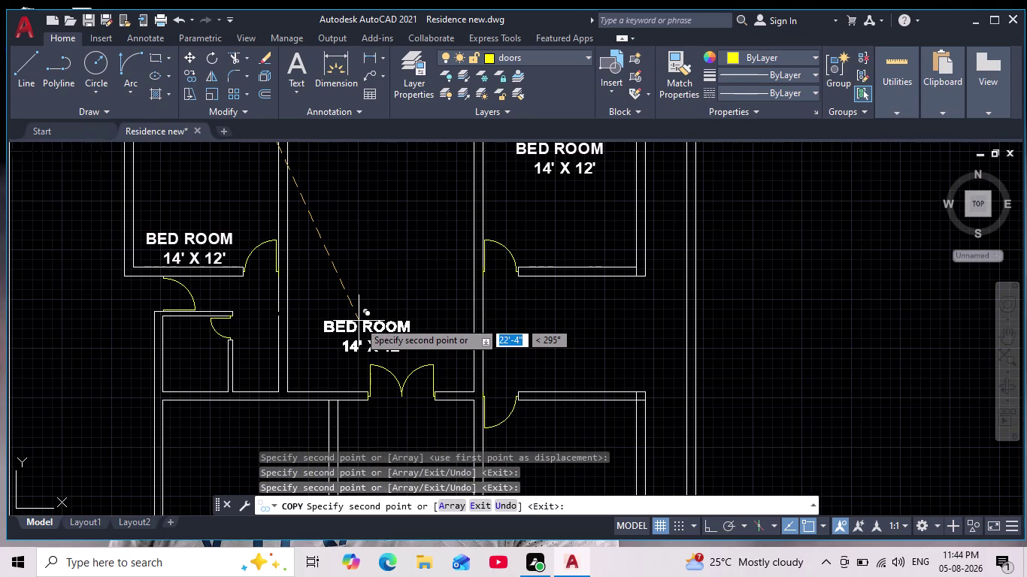
scroll(up, 3)
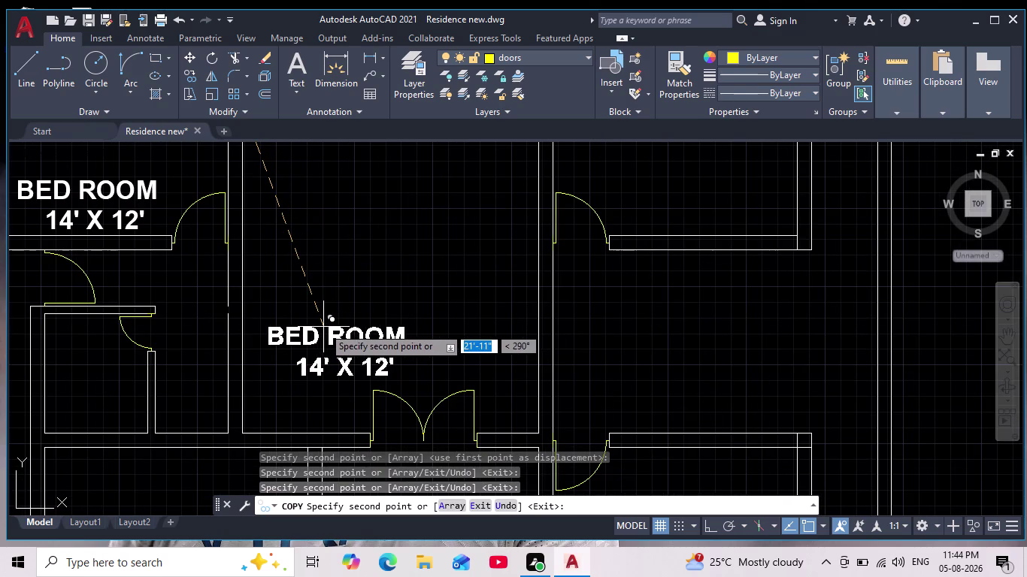
click(324, 327)
scroll(down, 3)
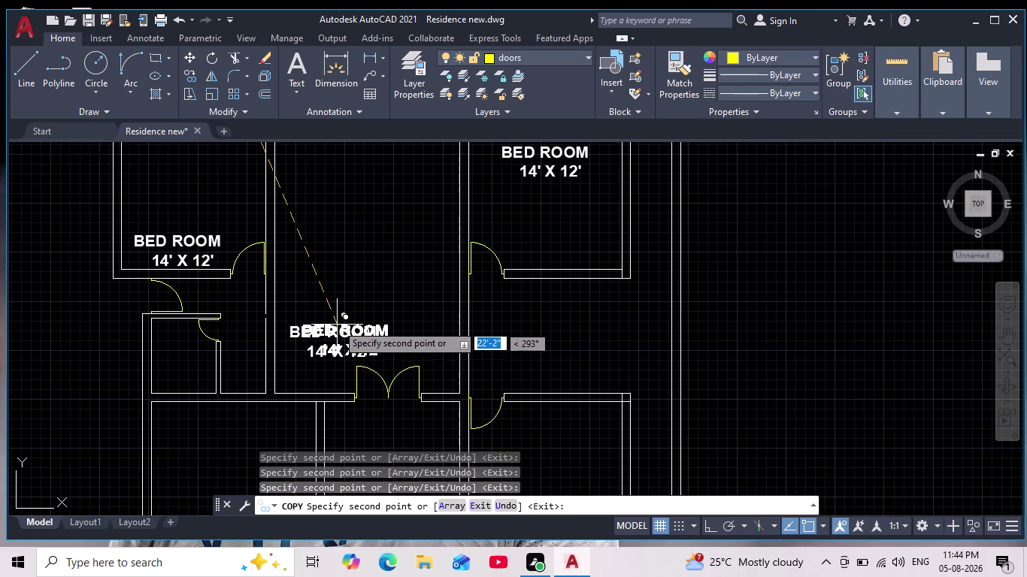
middle_drag(336, 324, 285, 257)
middle_drag(464, 387, 329, 148)
scroll(up, 3)
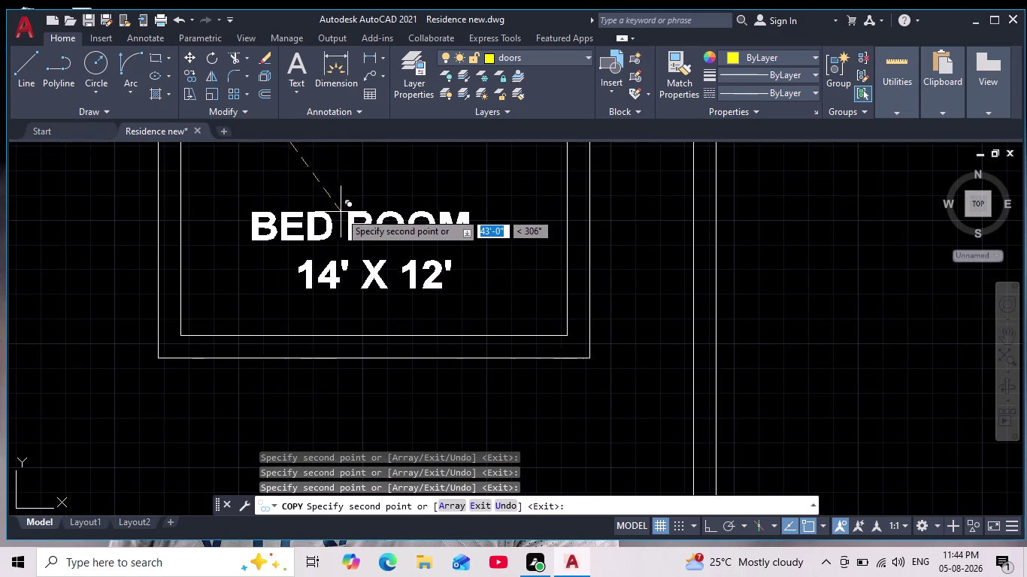
click(315, 231)
middle_drag(318, 234, 360, 240)
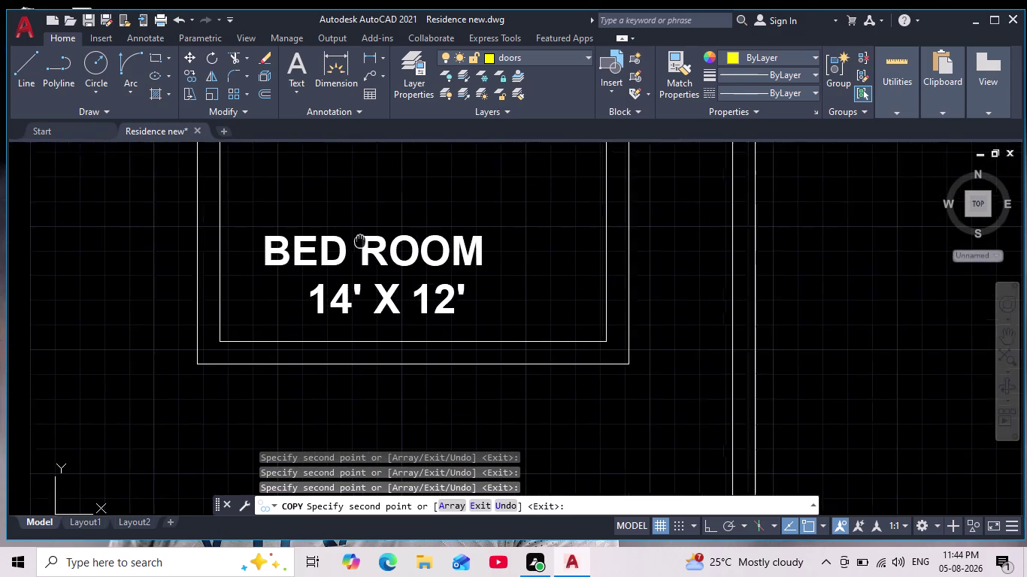
middle_drag(360, 240, 423, 241)
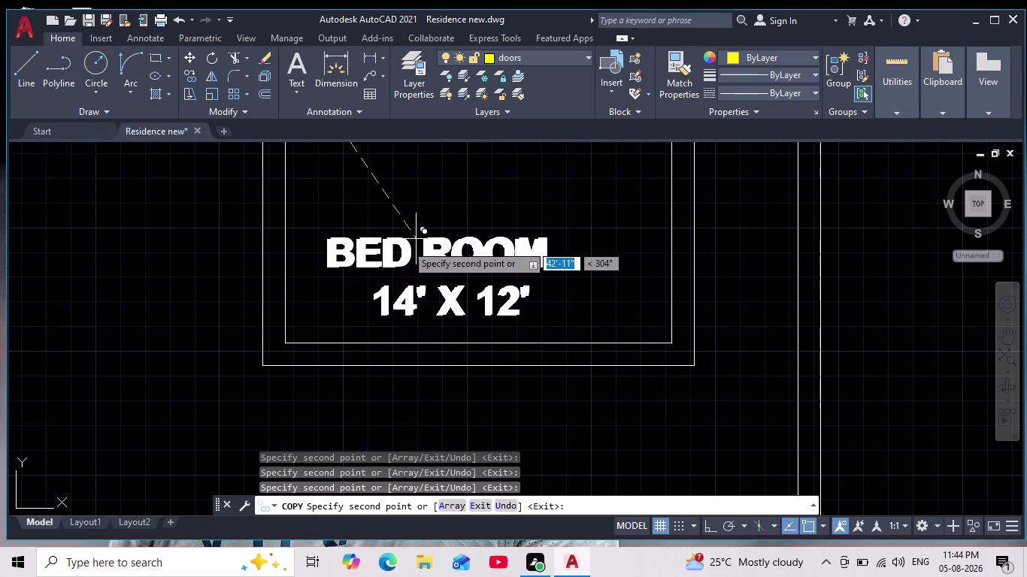
scroll(down, 3)
scroll(up, 3)
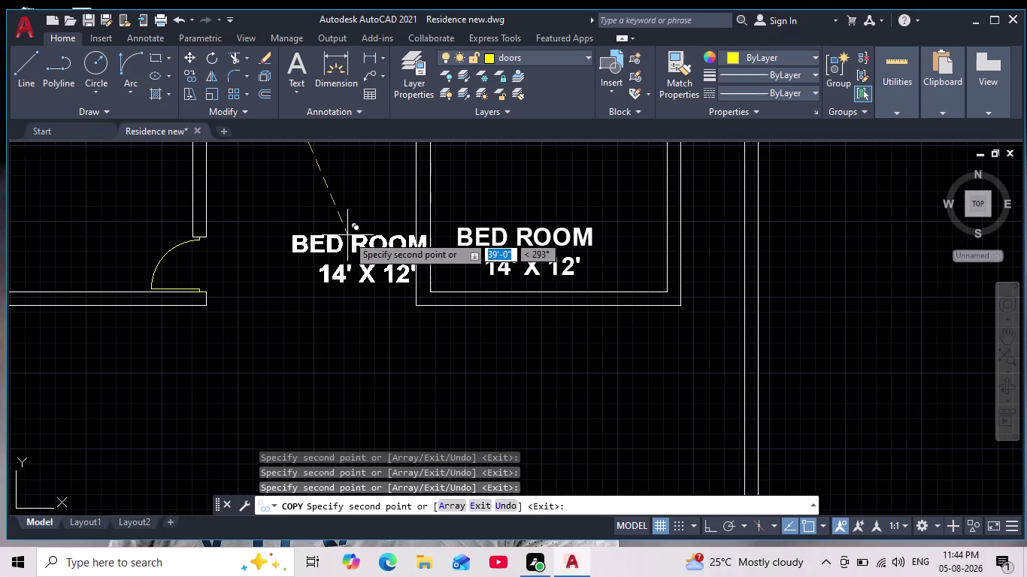
scroll(down, 3)
scroll(up, 3)
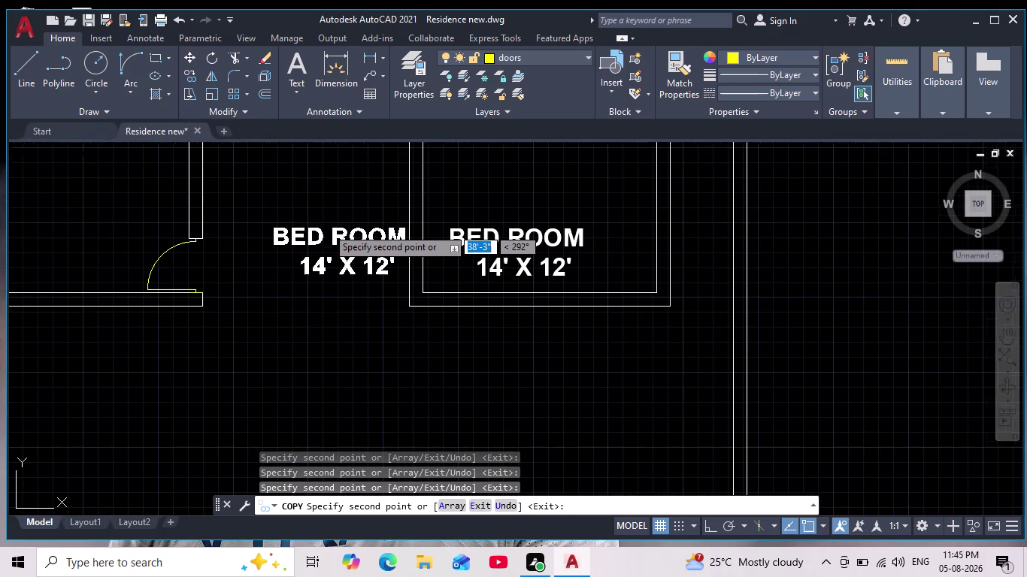
click(327, 227)
scroll(down, 3)
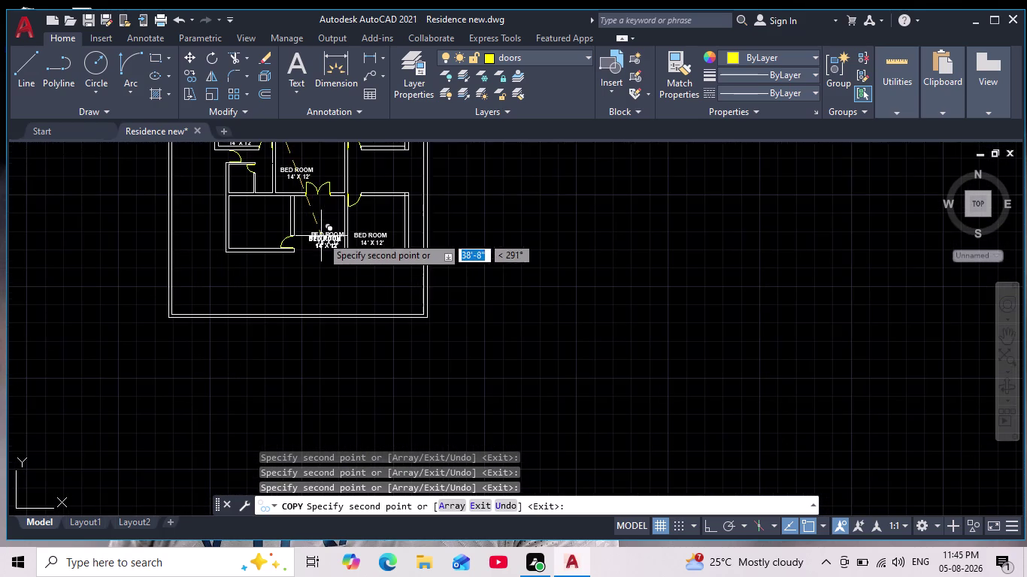